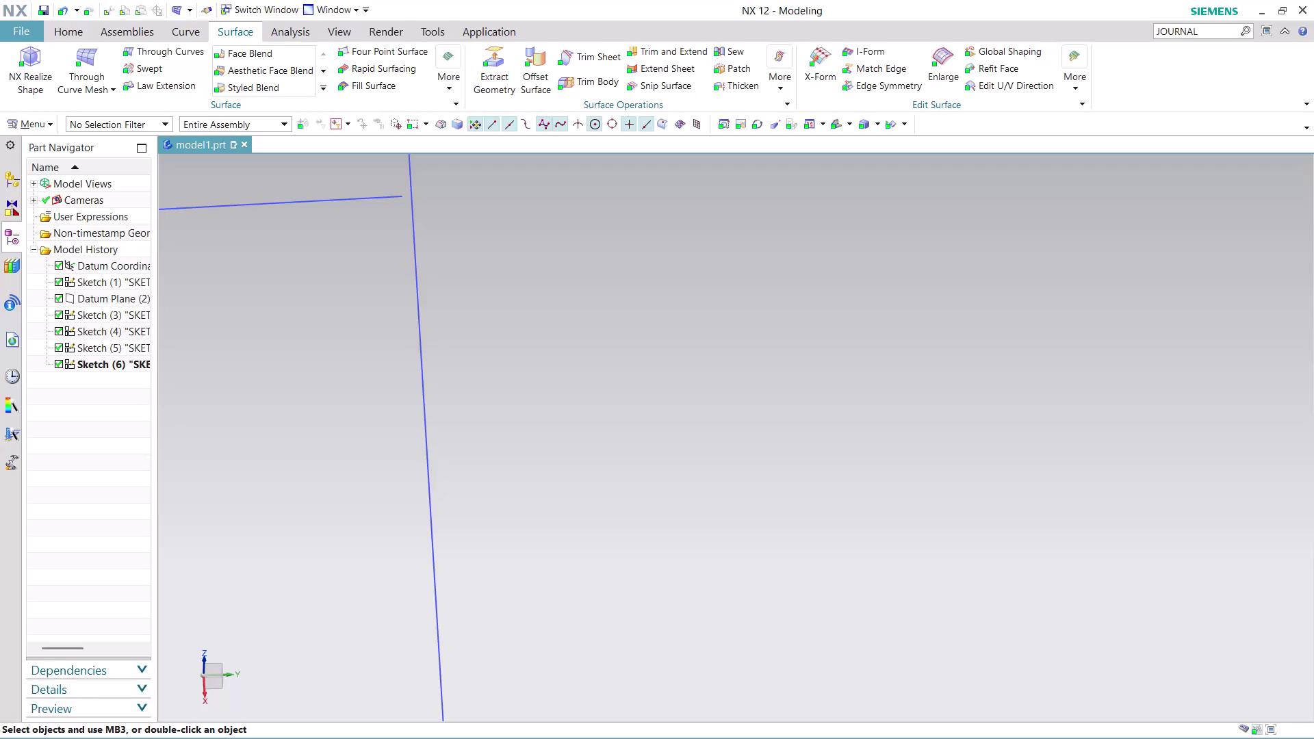
Switch the ribbon from Surface to the Home tab and right-click Sketch (6) in the Part Navigator.
scroll(up, 3)
scroll(down, 3)
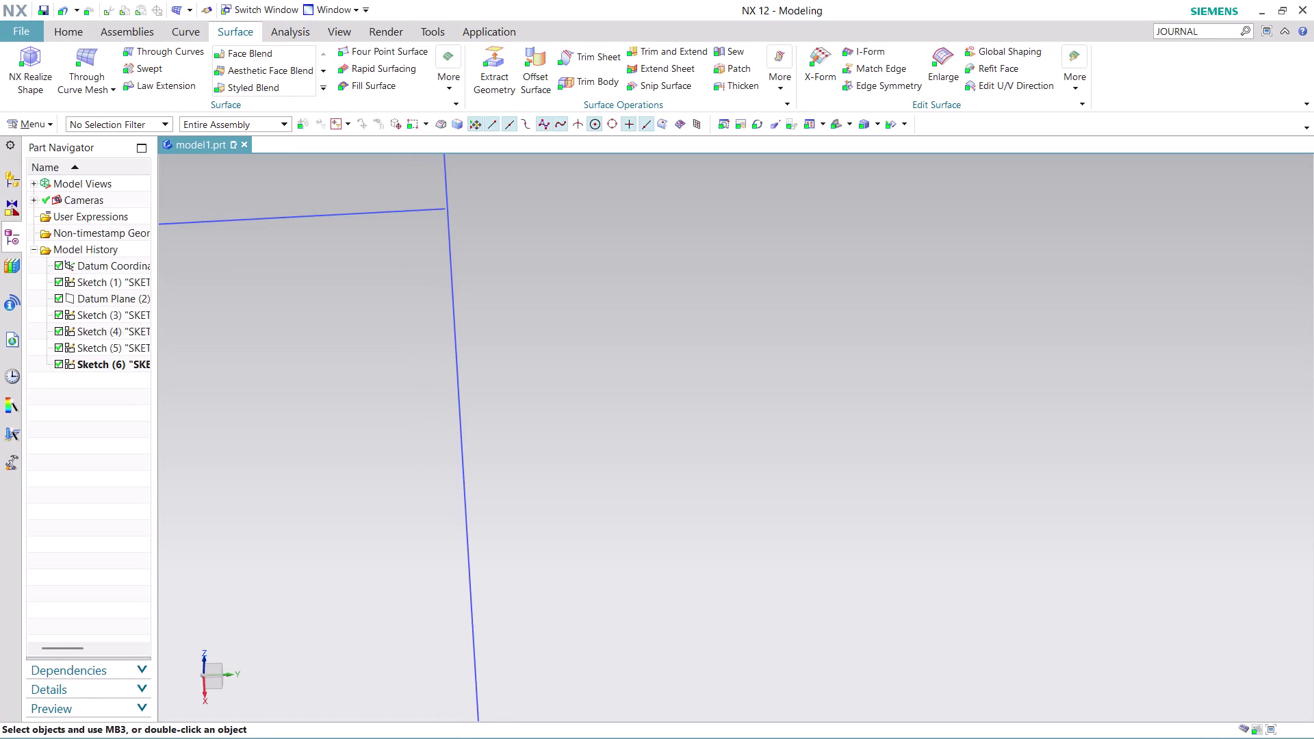
scroll(down, 3)
scroll(up, 3)
scroll(up, 3)
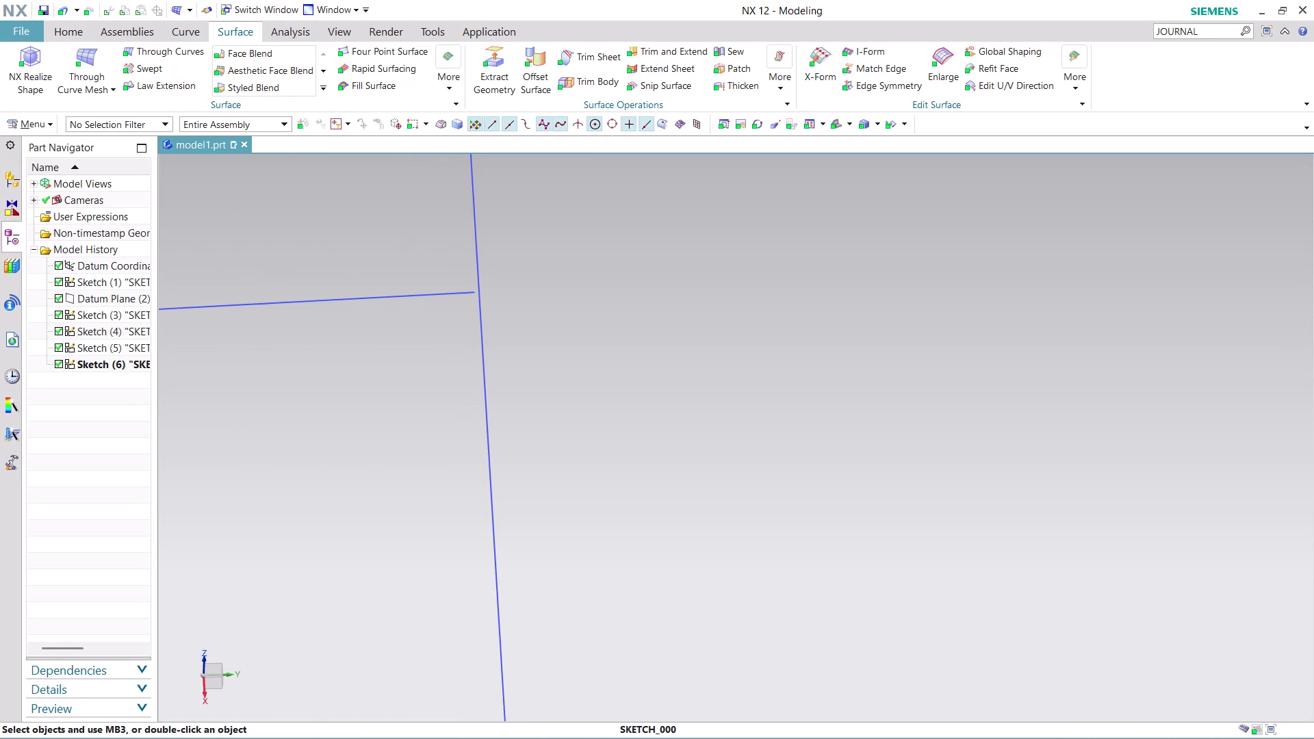
scroll(up, 3)
scroll(up, 3)
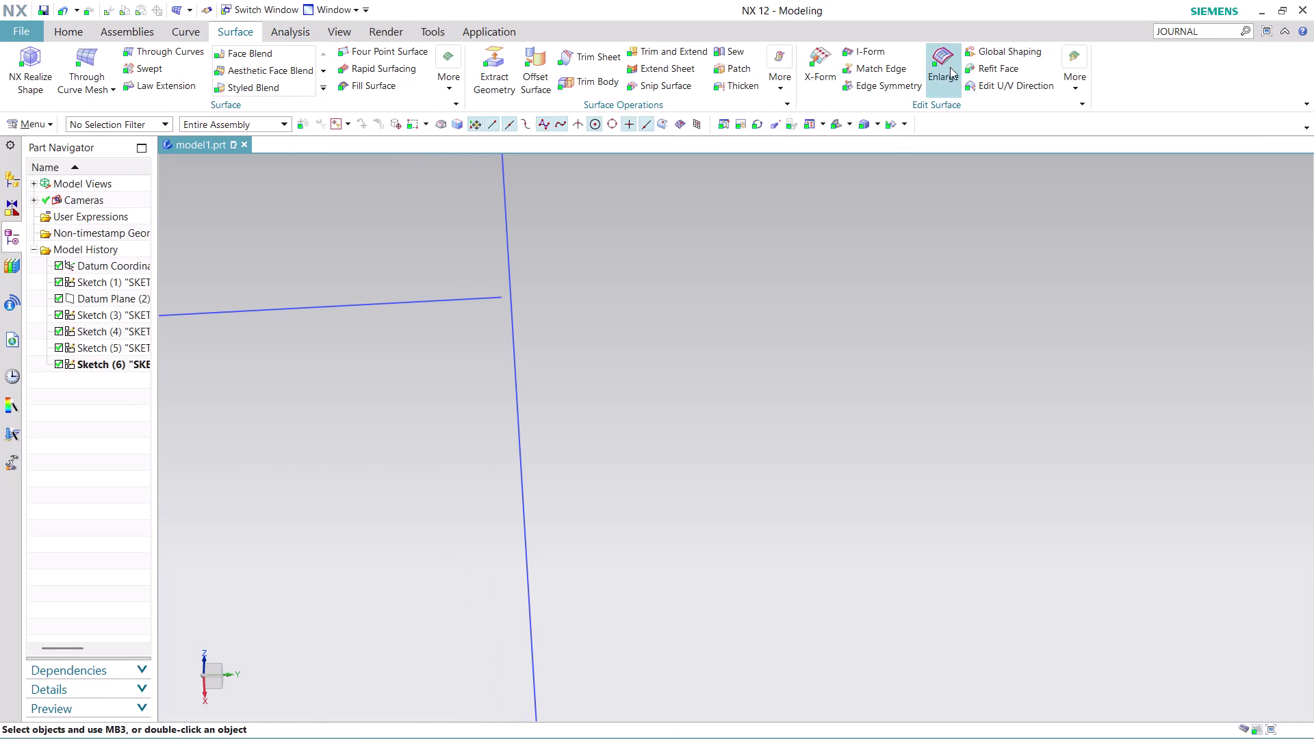
click(81, 33)
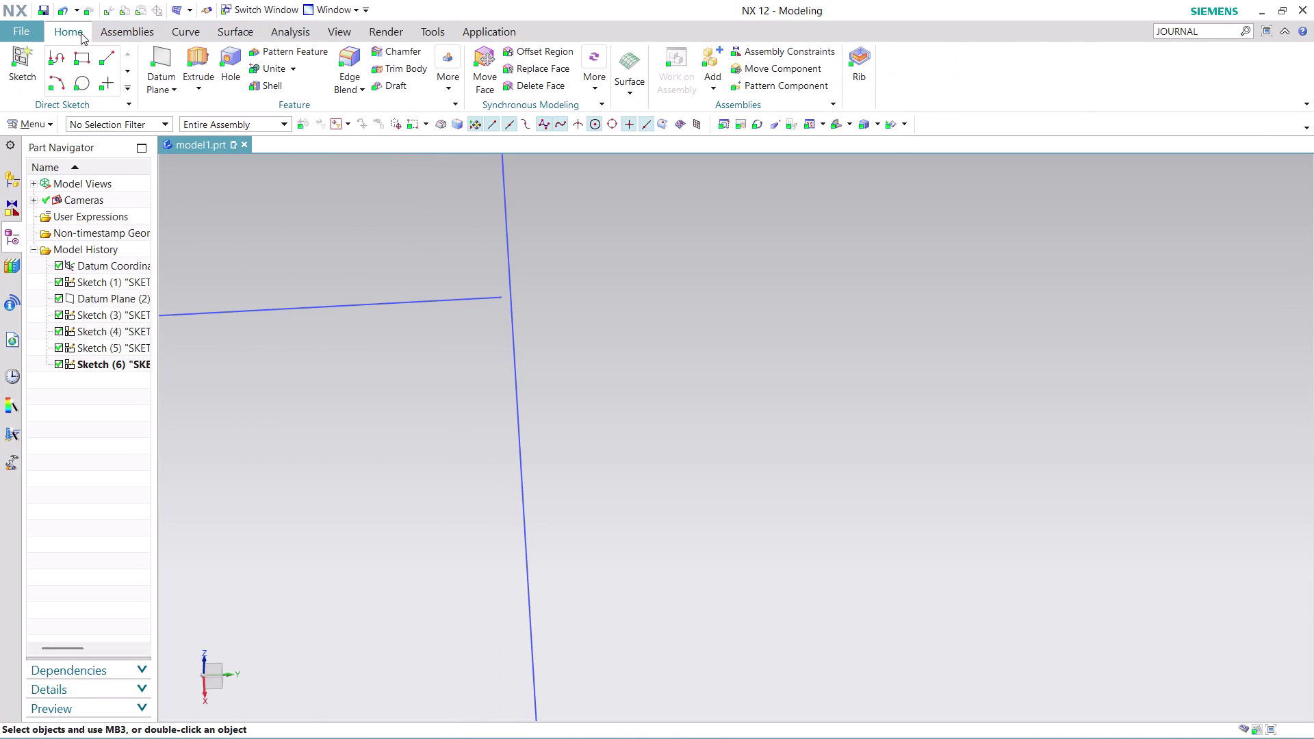
right_click(97, 365)
Edit Sketch (6), zoom in, and fit the whole sketch into view.
click(134, 362)
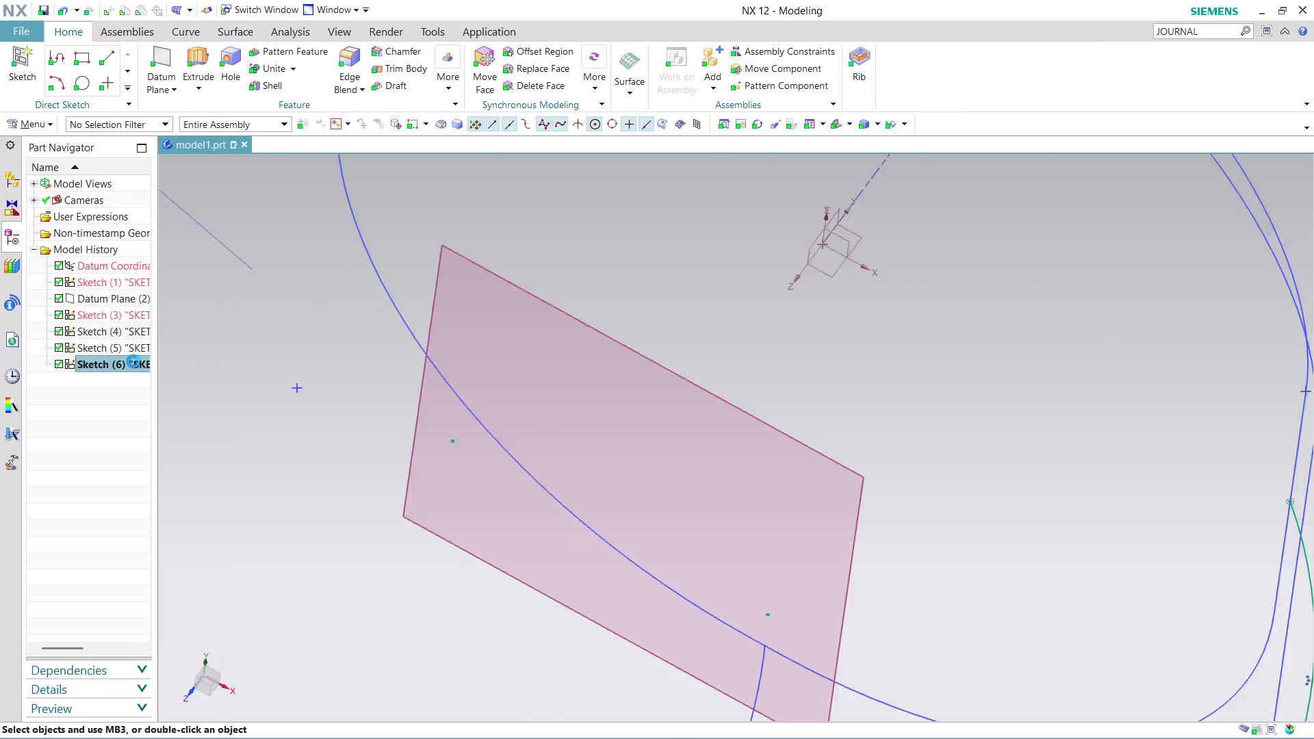
scroll(up, 3)
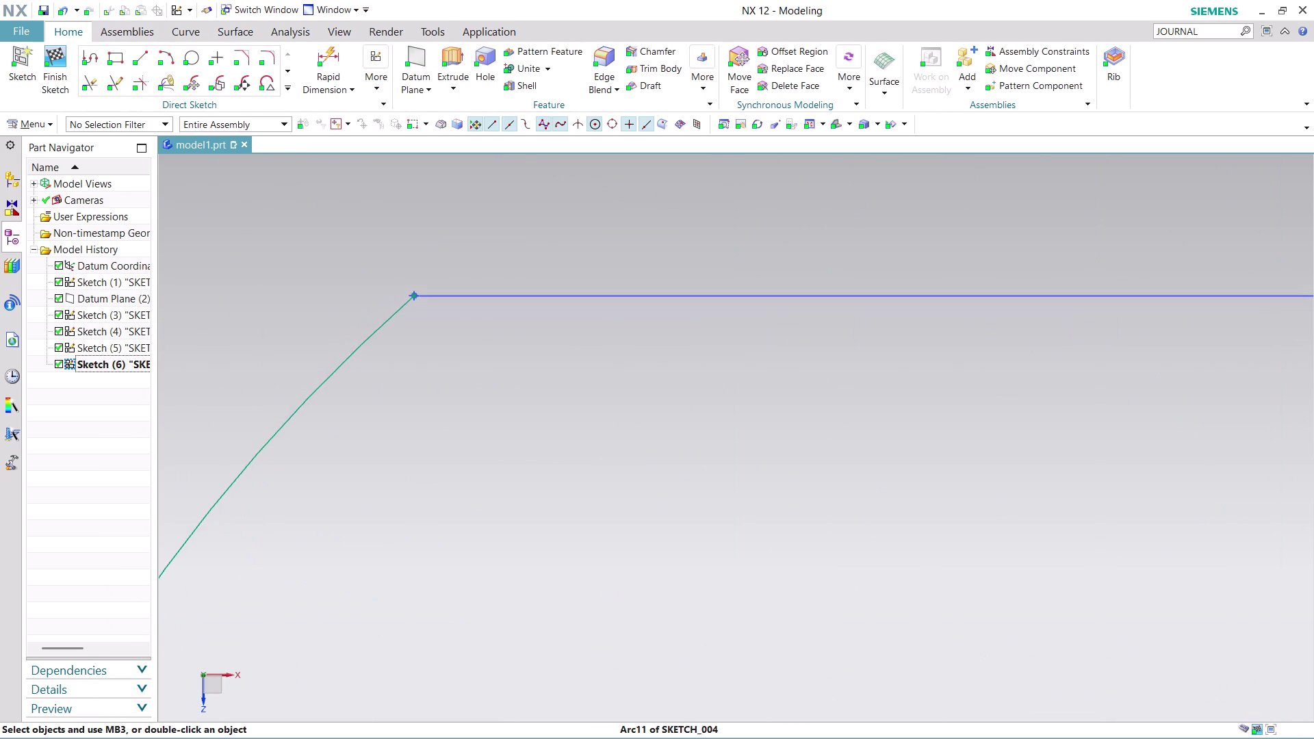
scroll(up, 3)
scroll(up, 3)
scroll(up, 3)
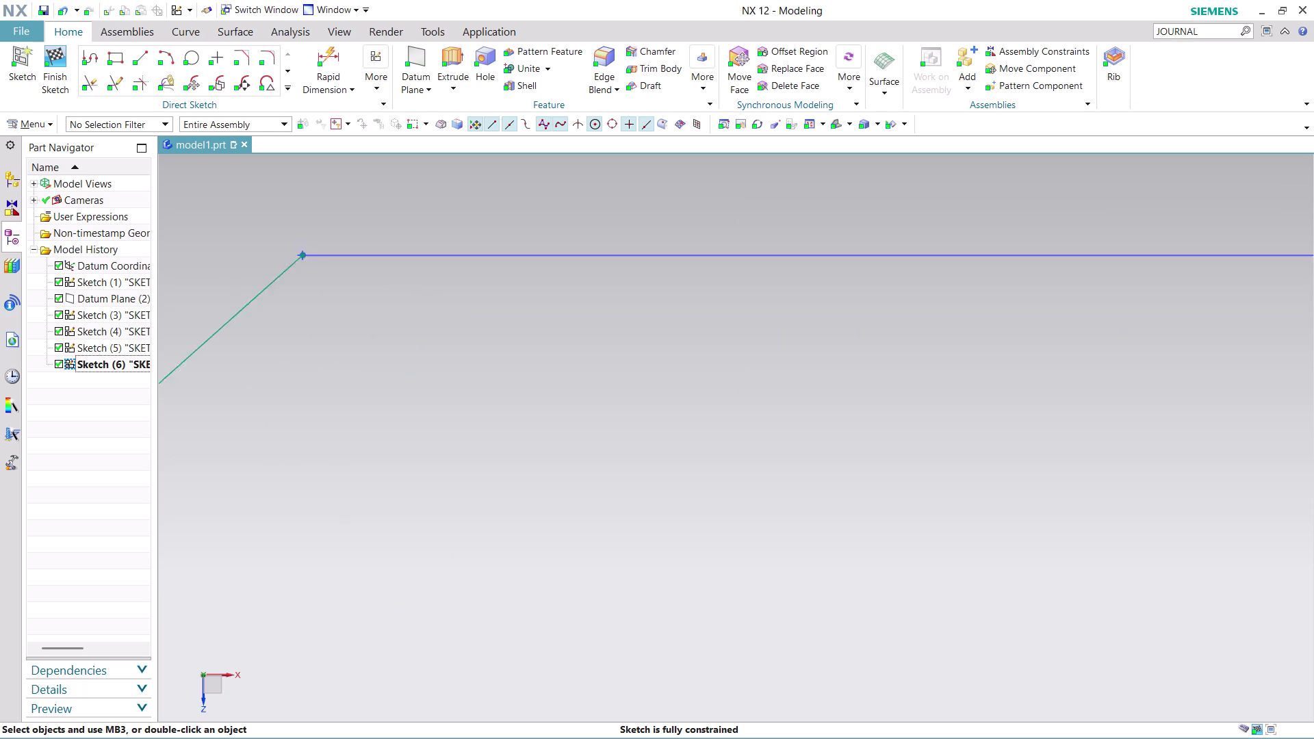
scroll(up, 3)
scroll(up, 3)
scroll(up, 3)
scroll(up, 3)
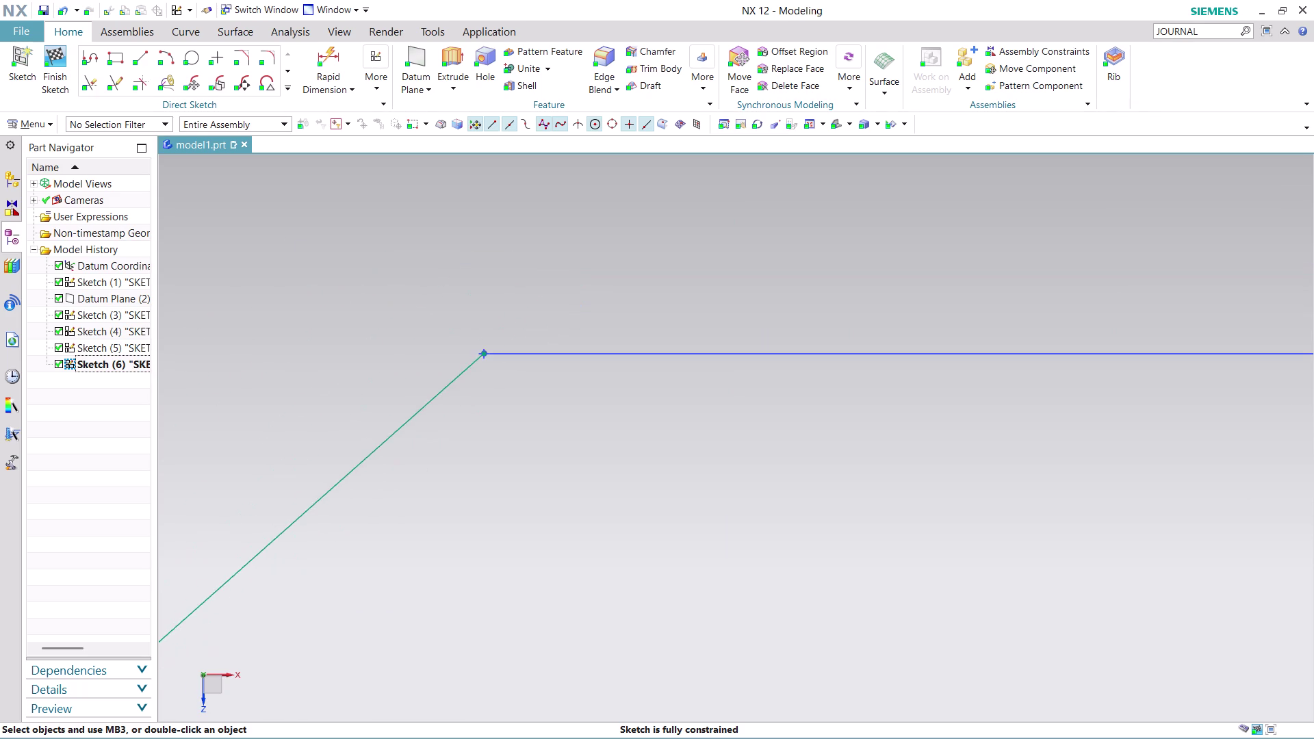
scroll(up, 3)
scroll(up, 3)
scroll(up, 3)
scroll(up, 3)
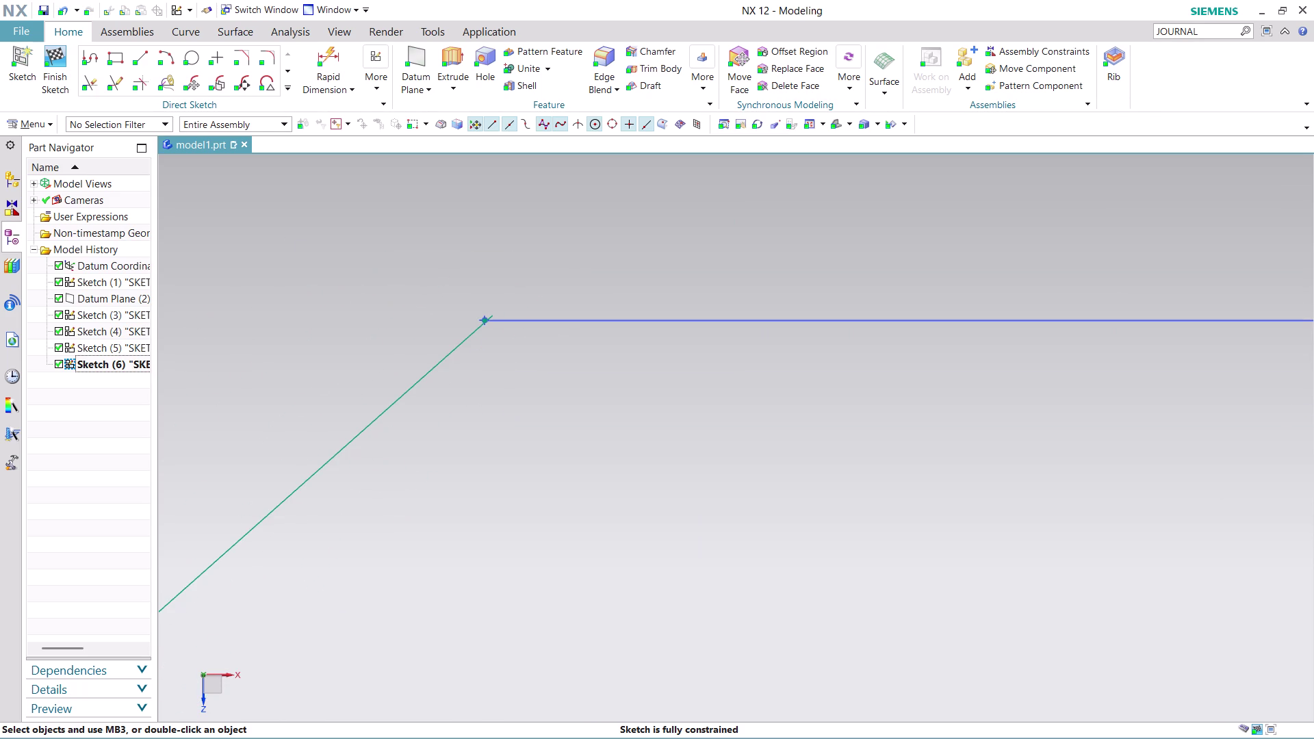
scroll(up, 3)
scroll(up, 3)
middle_drag(528, 364, 537, 387)
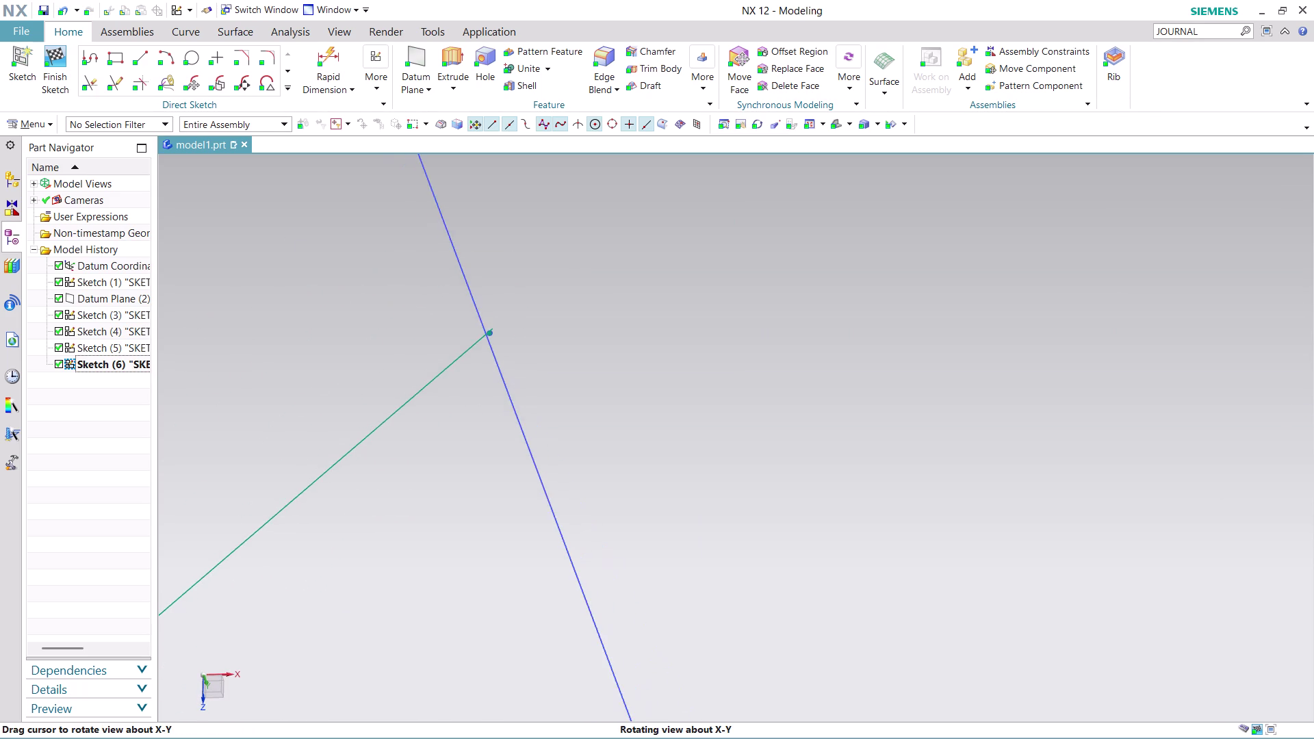
middle_drag(537, 387, 540, 324)
key(ctrl+f)
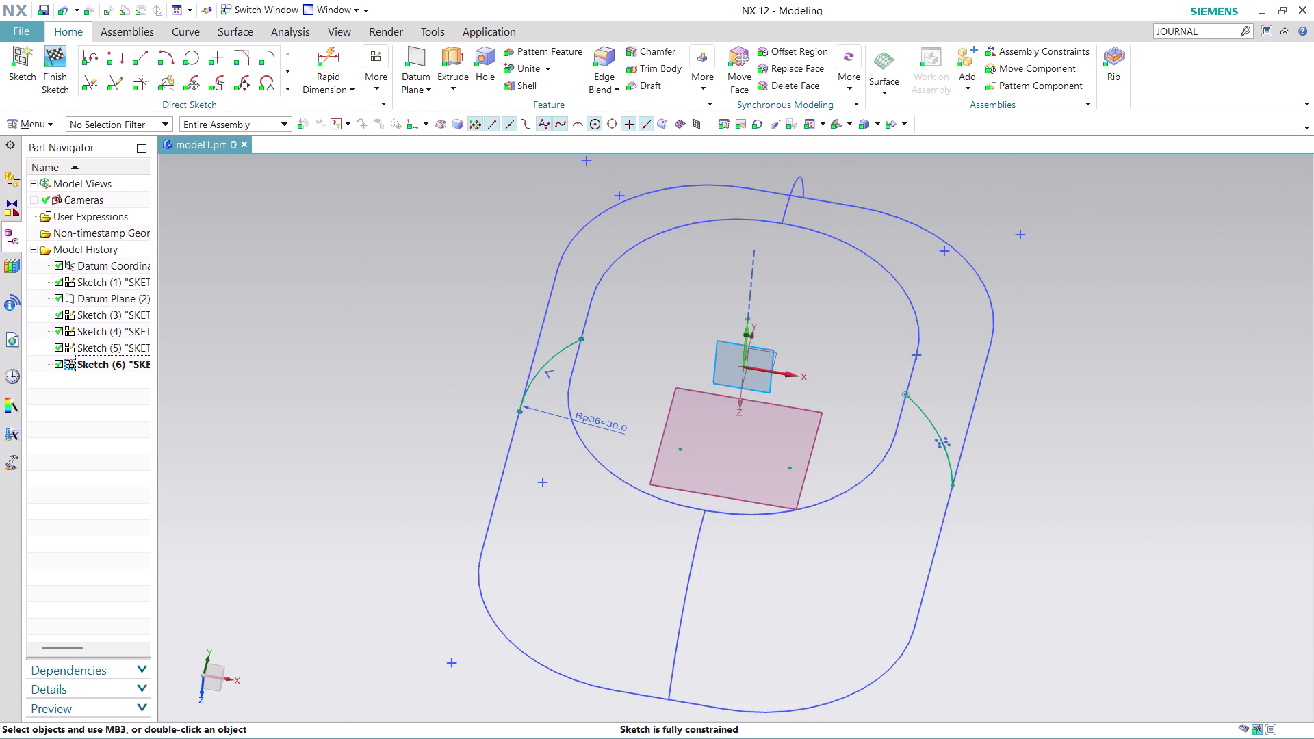
Orbit and zoom around the sketch to inspect the line junction from an angle.
middle_drag(670, 340, 573, 255)
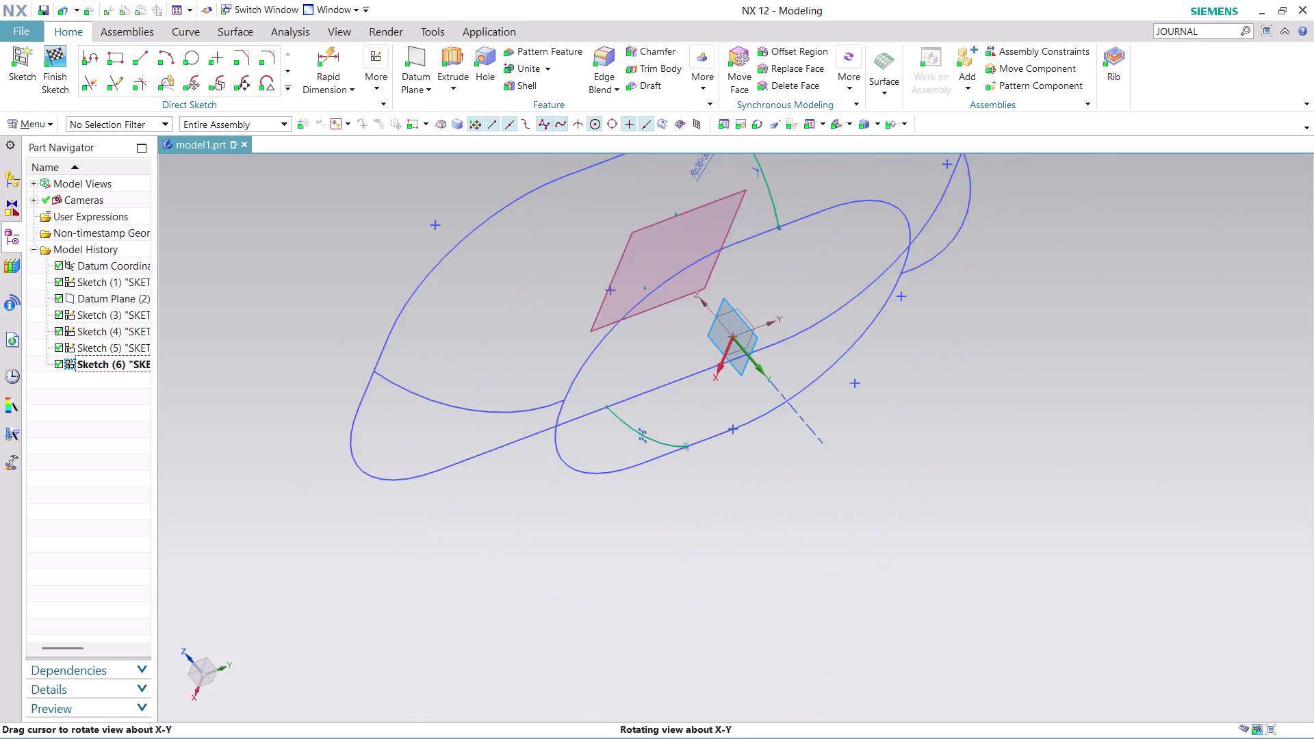
middle_drag(573, 255, 583, 275)
scroll(up, 3)
scroll(up, 3)
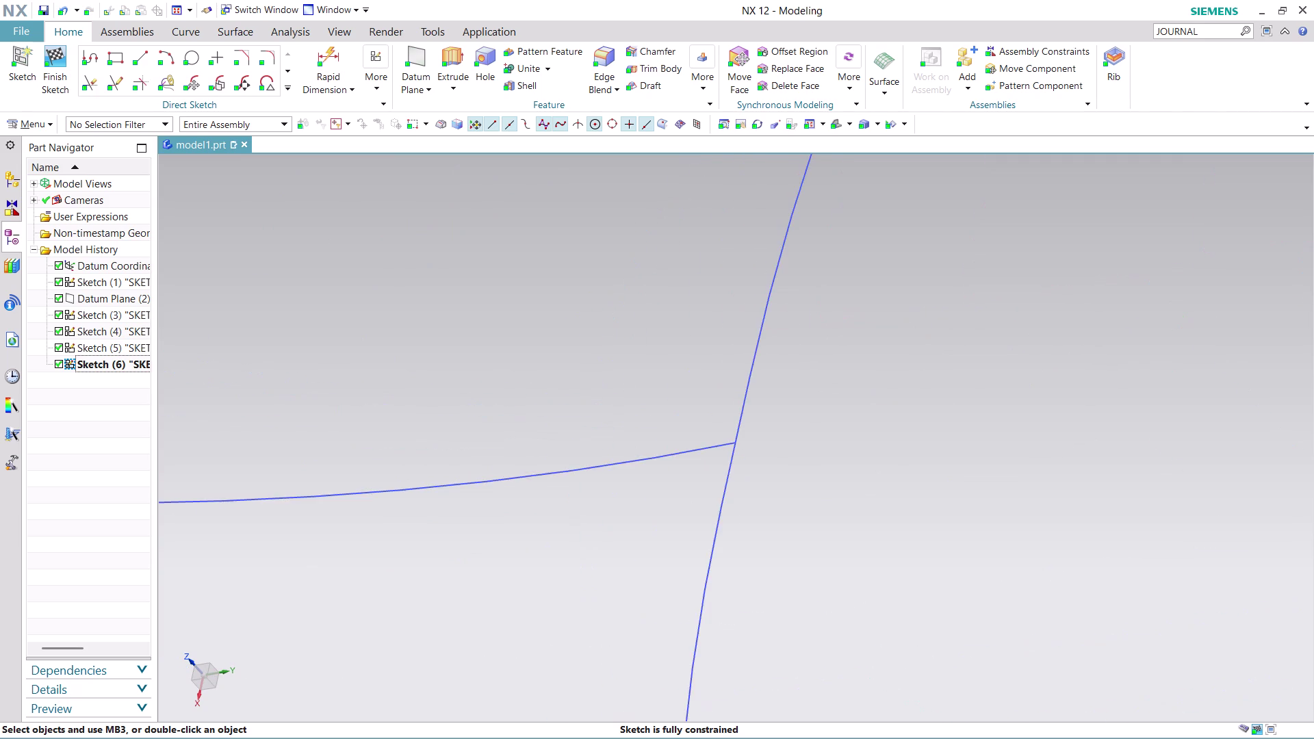
scroll(up, 3)
scroll(up, 3)
scroll(up, 3)
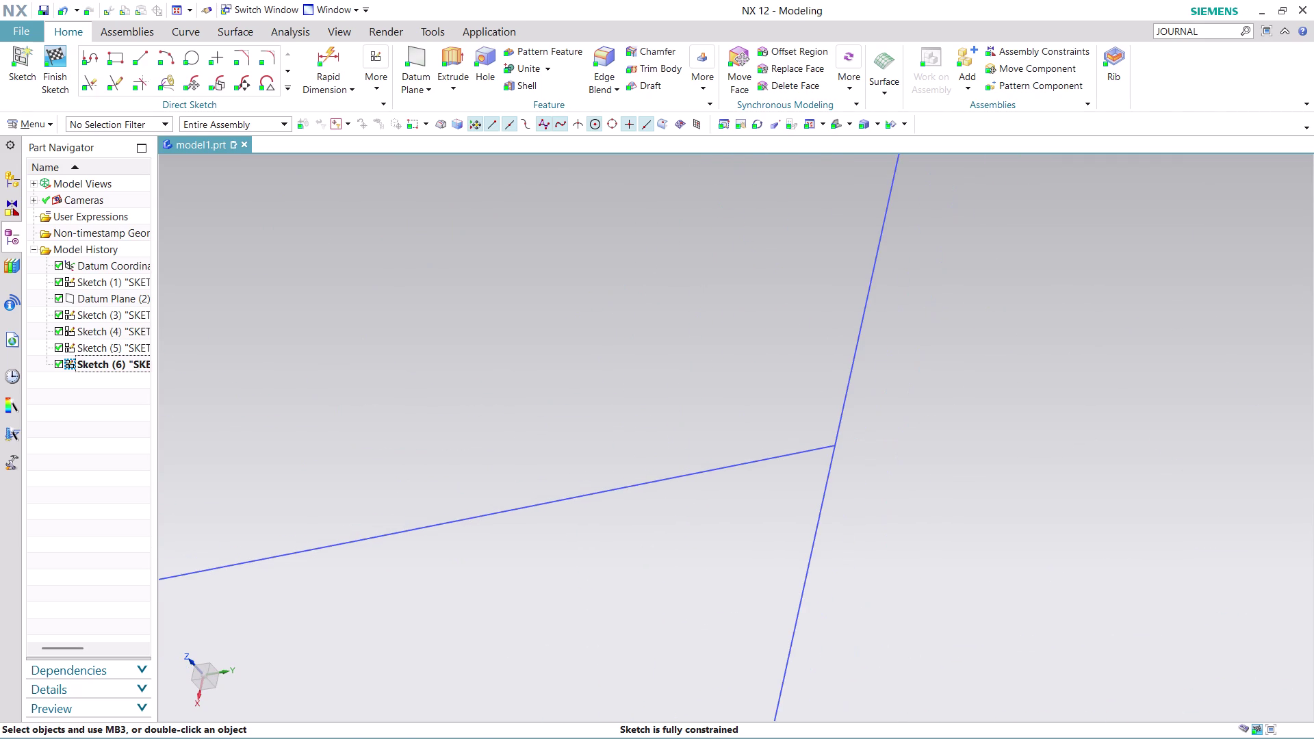
scroll(up, 3)
scroll(up, 3)
middle_drag(909, 420, 918, 422)
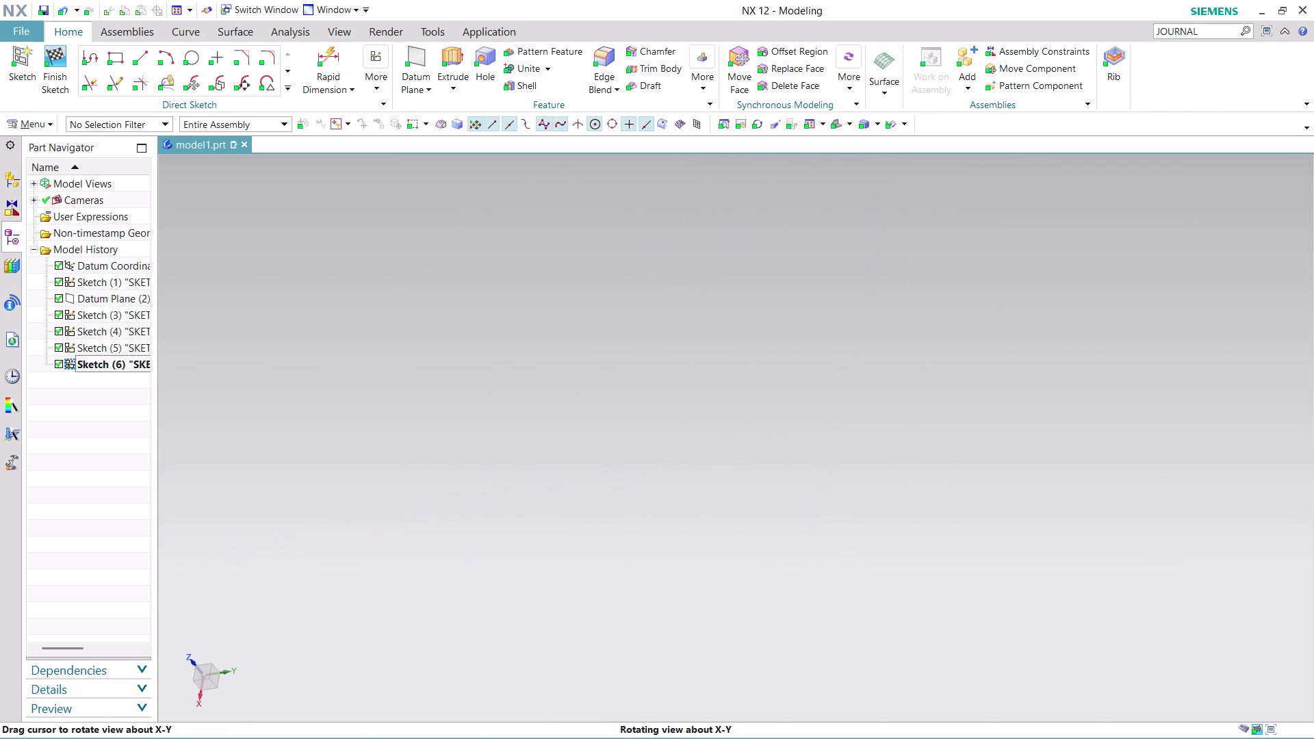
middle_drag(918, 422, 885, 408)
scroll(down, 3)
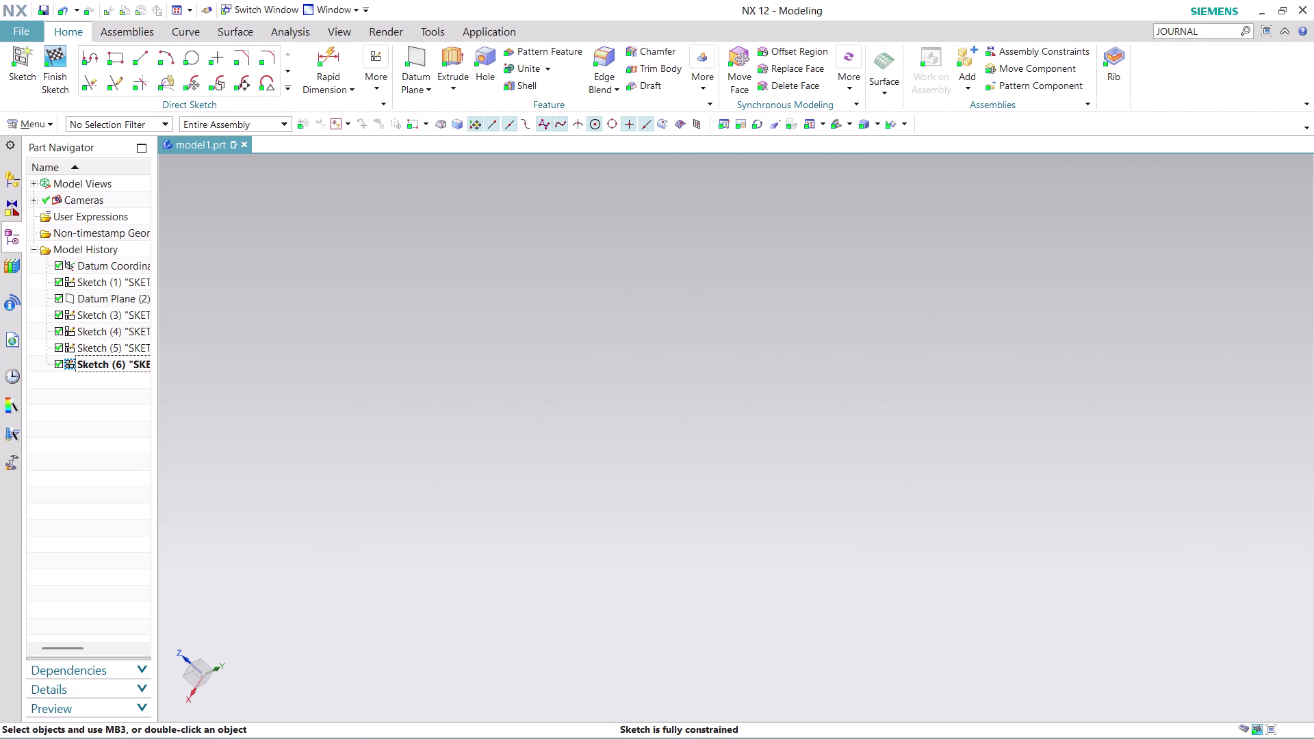
scroll(down, 3)
scroll(down, 3)
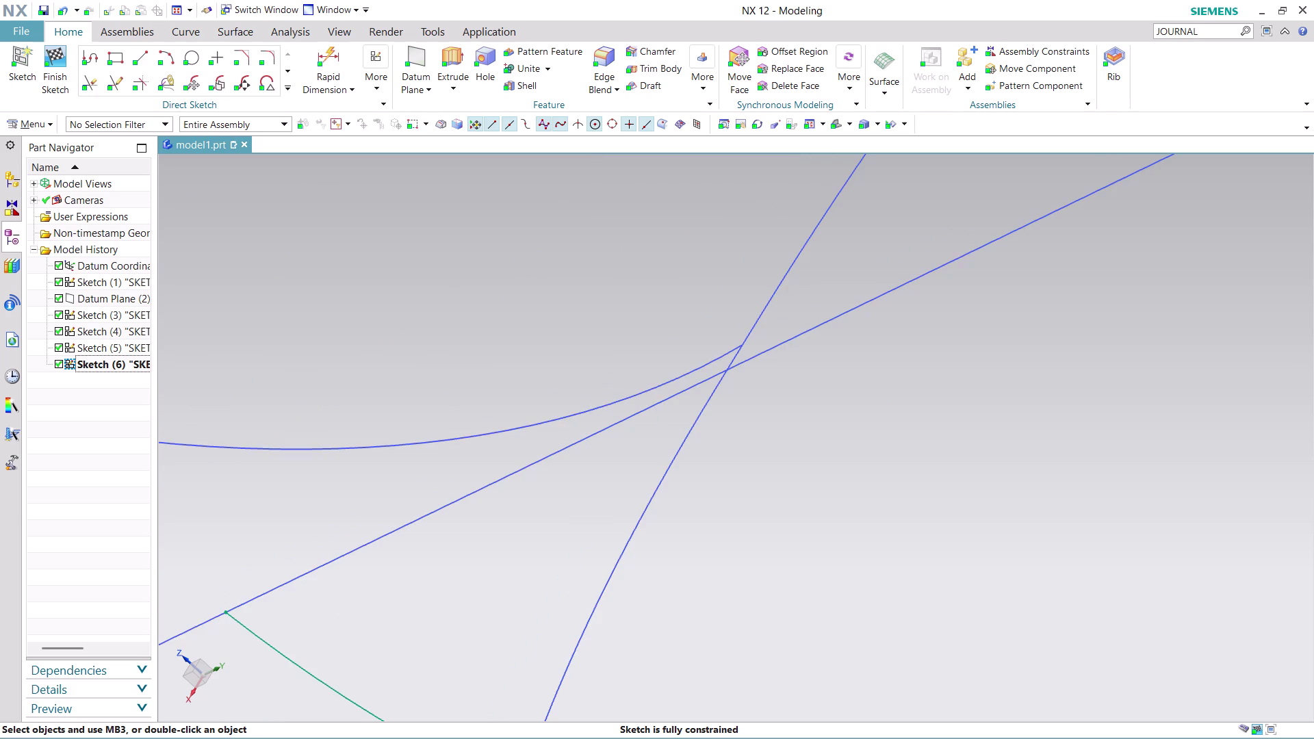
scroll(up, 3)
scroll(down, 3)
scroll(down, 3)
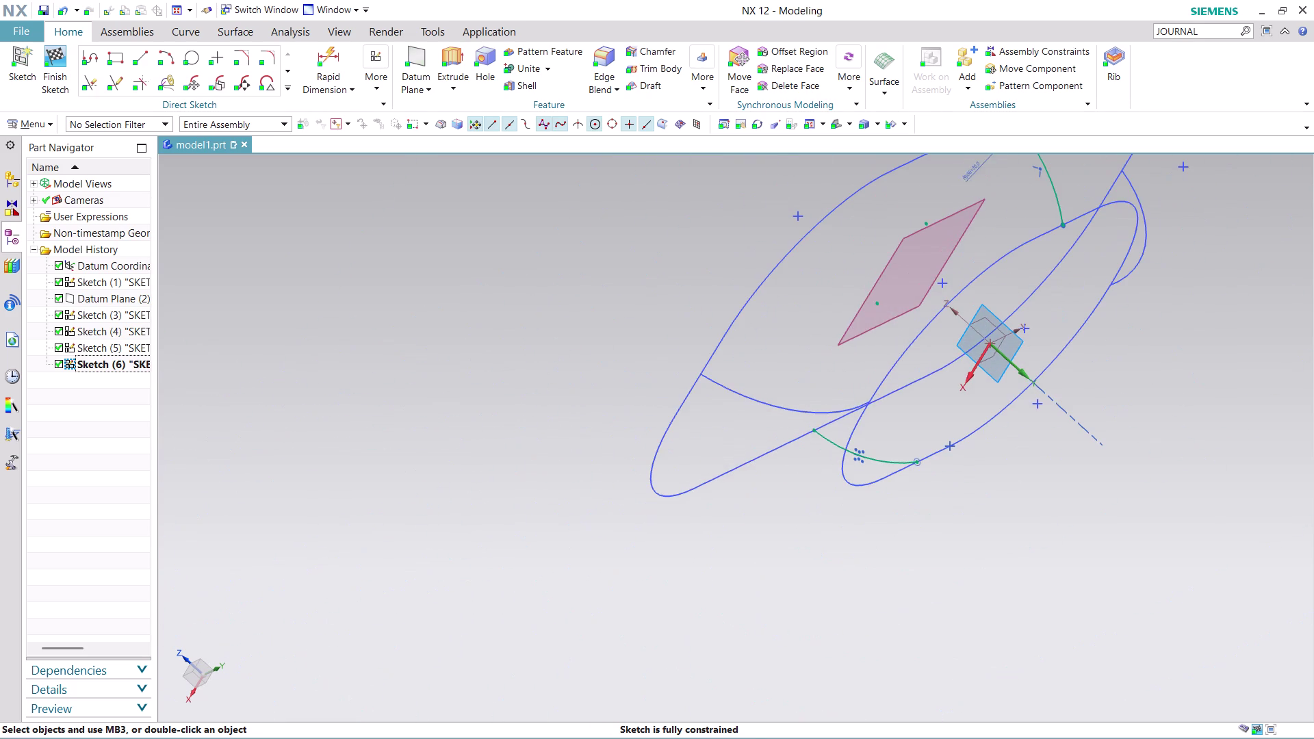
middle_drag(926, 420, 920, 426)
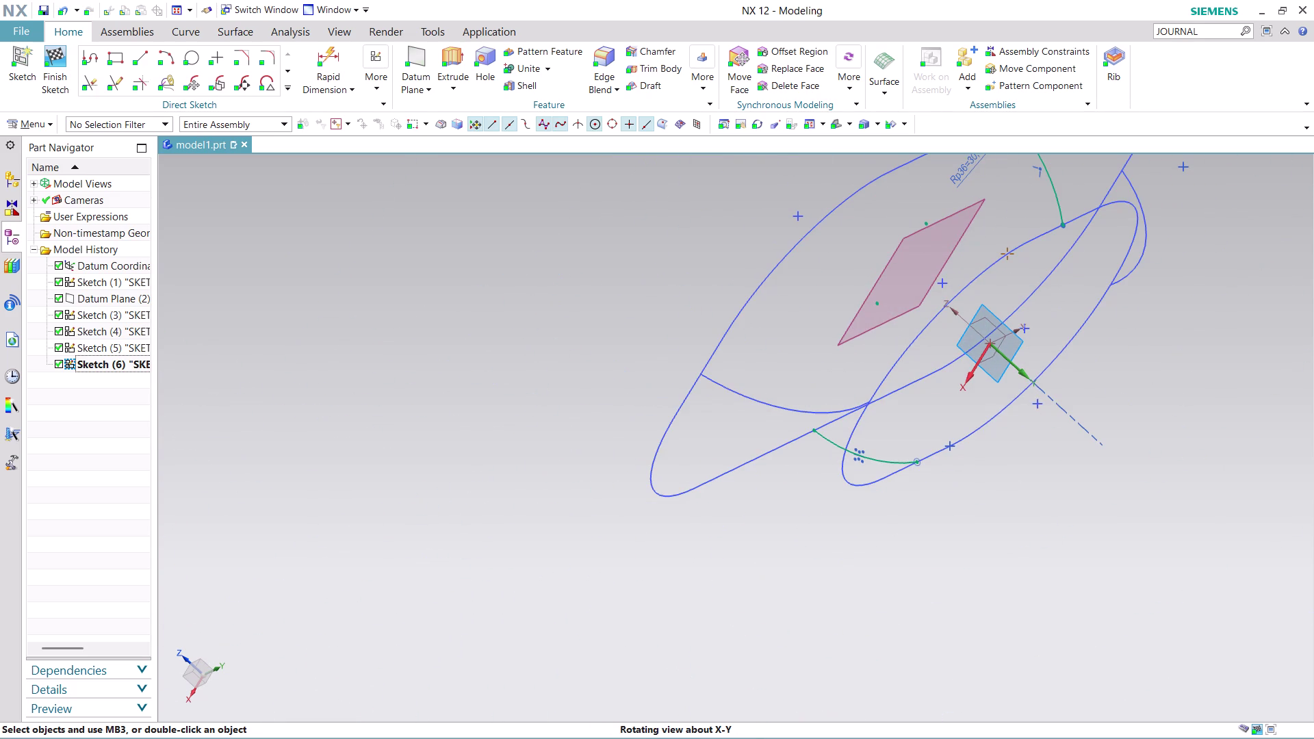
middle_drag(920, 427, 980, 476)
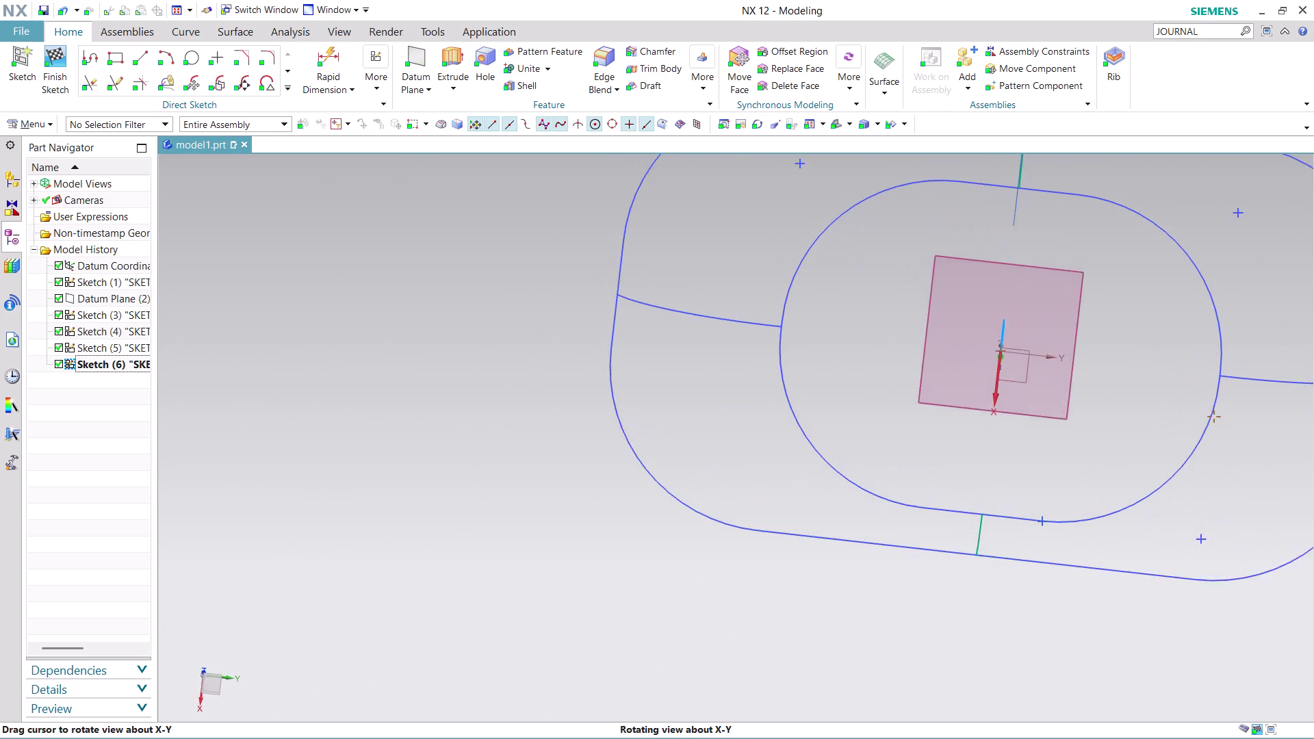
middle_drag(979, 476, 982, 494)
Zoom in closely on the line junction while facing the sketch plane.
scroll(up, 3)
scroll(up, 3)
scroll(down, 3)
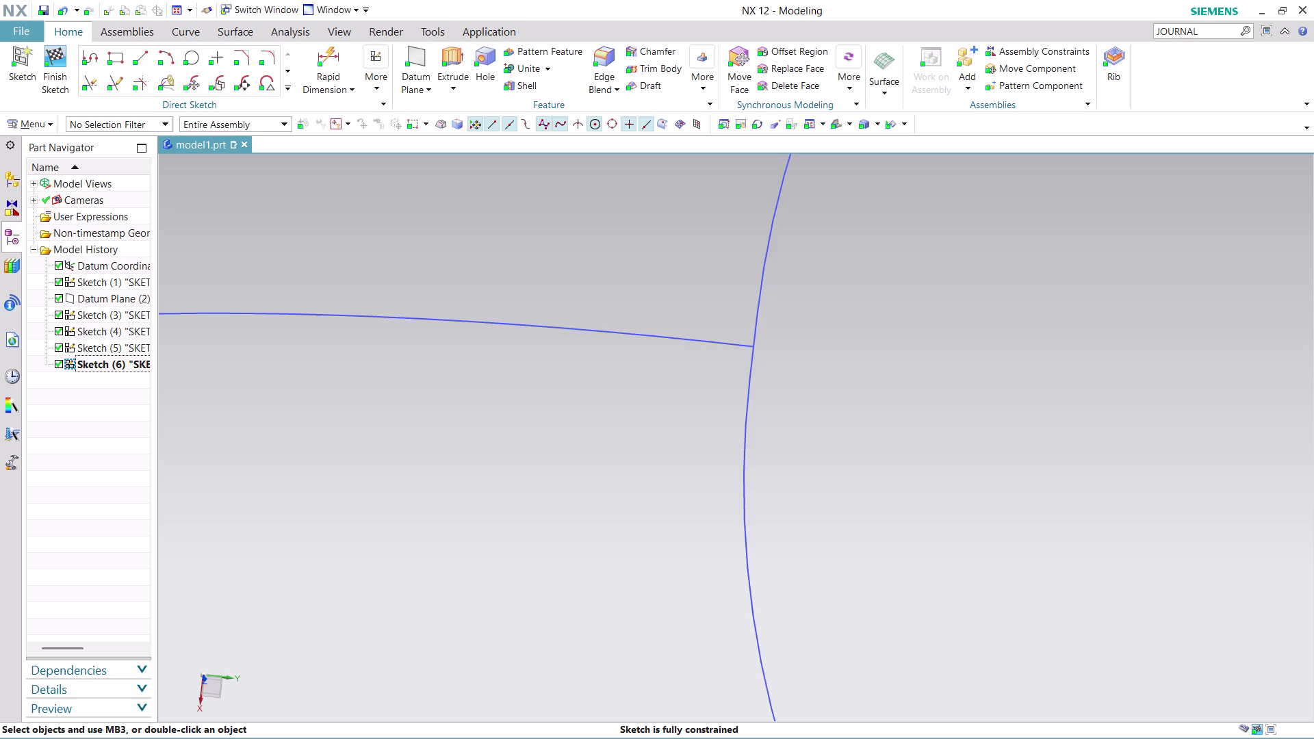
scroll(up, 3)
scroll(up, 3)
scroll(up, 3)
scroll(up, 3)
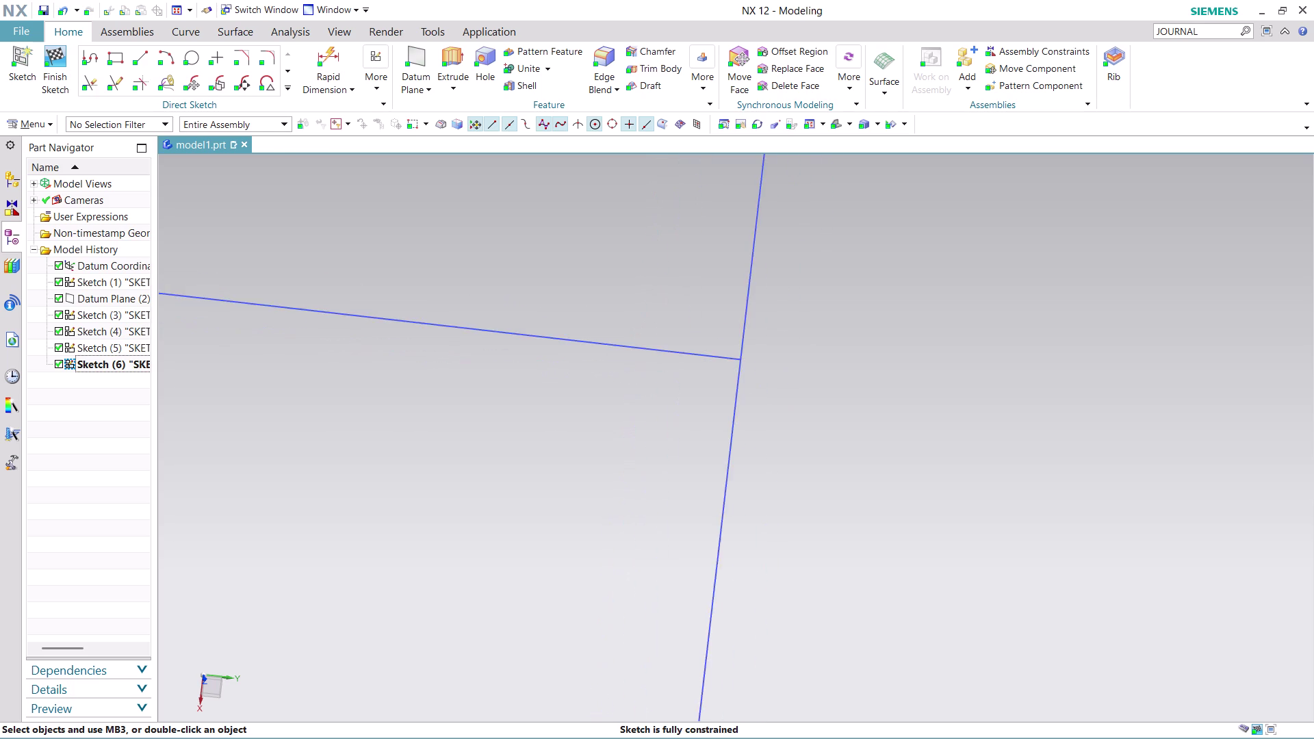
scroll(up, 3)
scroll(up, 3)
scroll(up, 3)
scroll(up, 3)
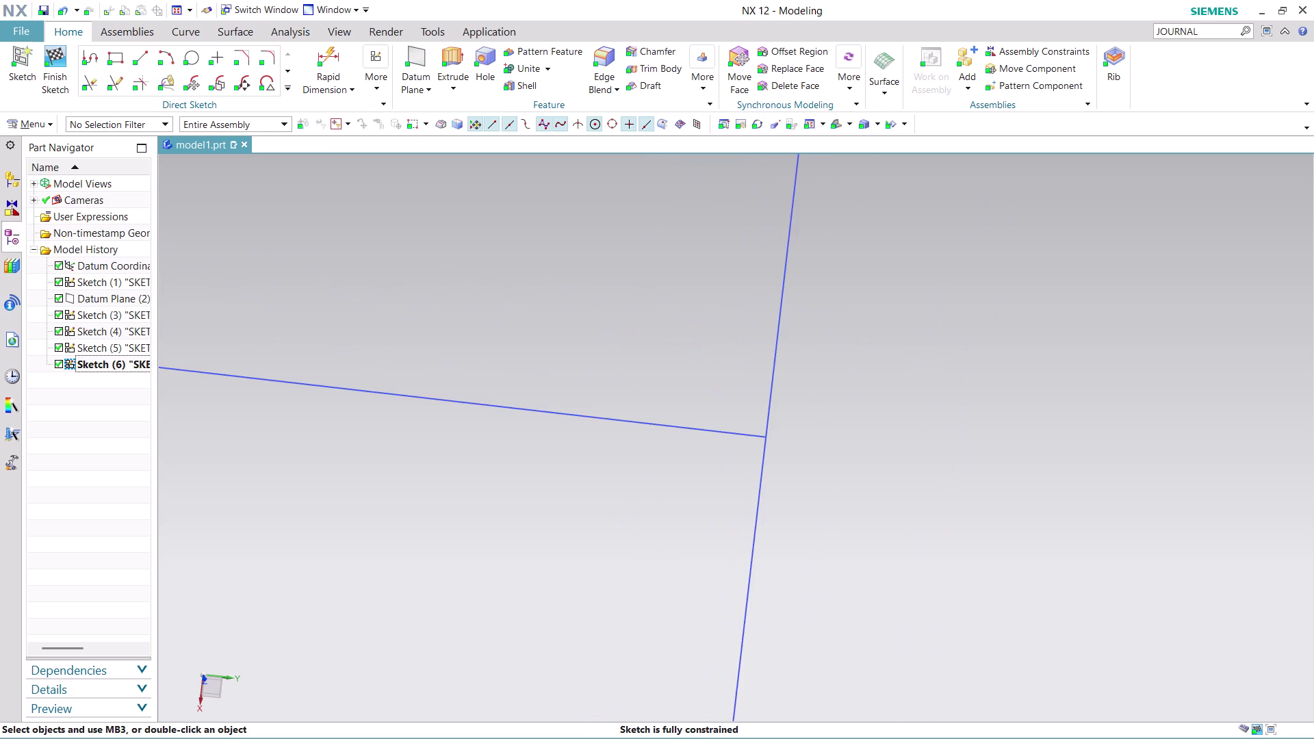
scroll(up, 3)
scroll(up, 3)
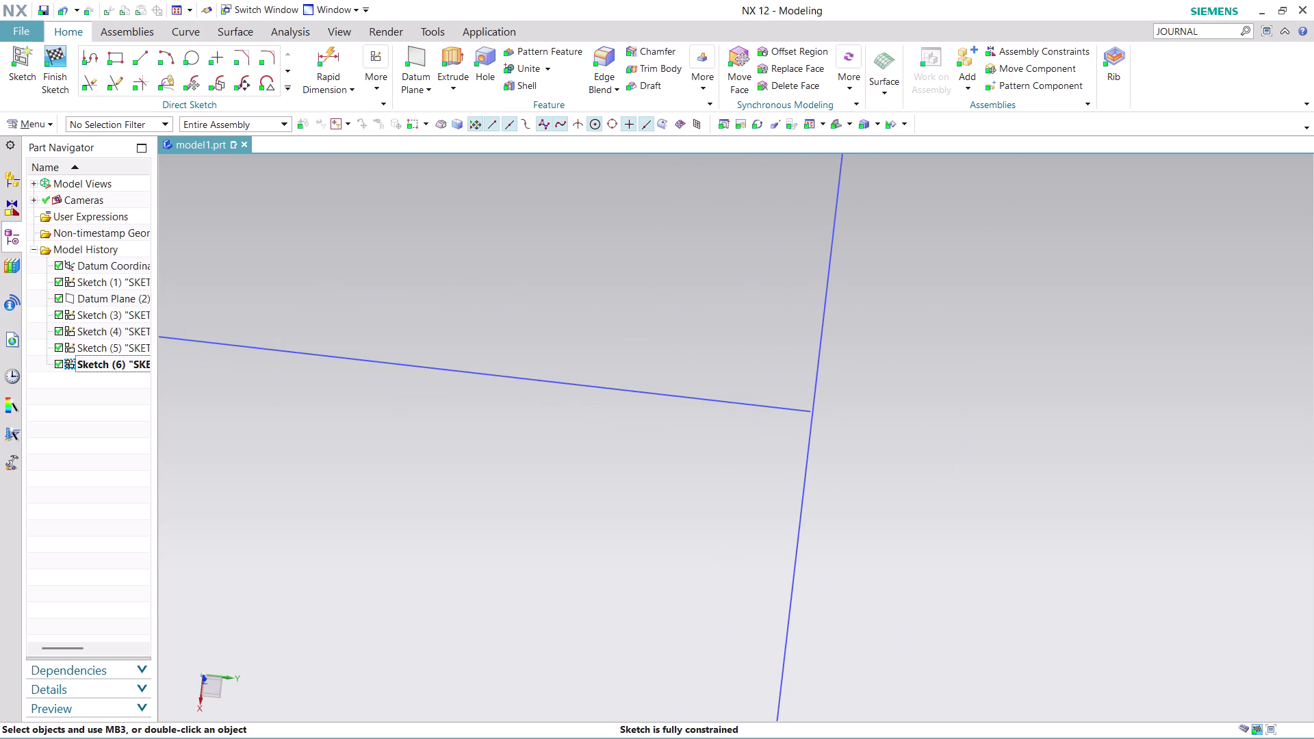
scroll(up, 3)
scroll(up, 3)
scroll(up, 3)
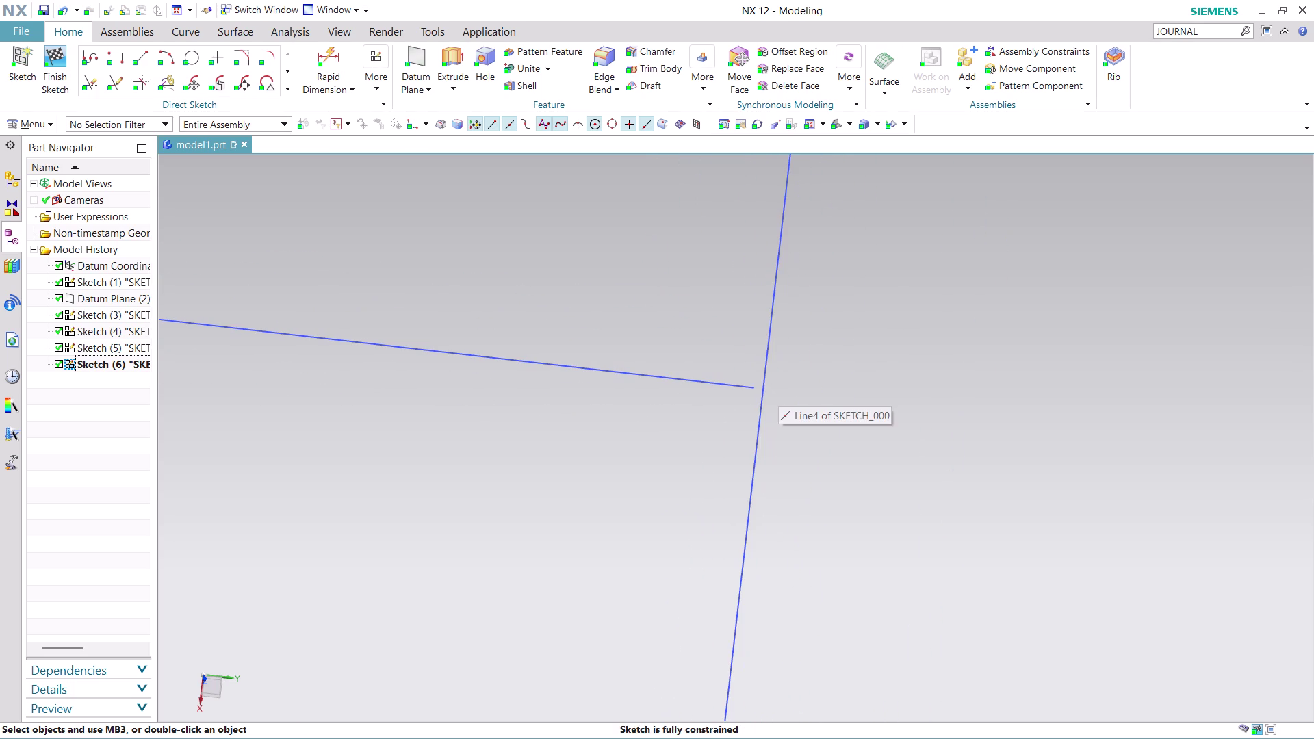
scroll(up, 3)
scroll(up, 3)
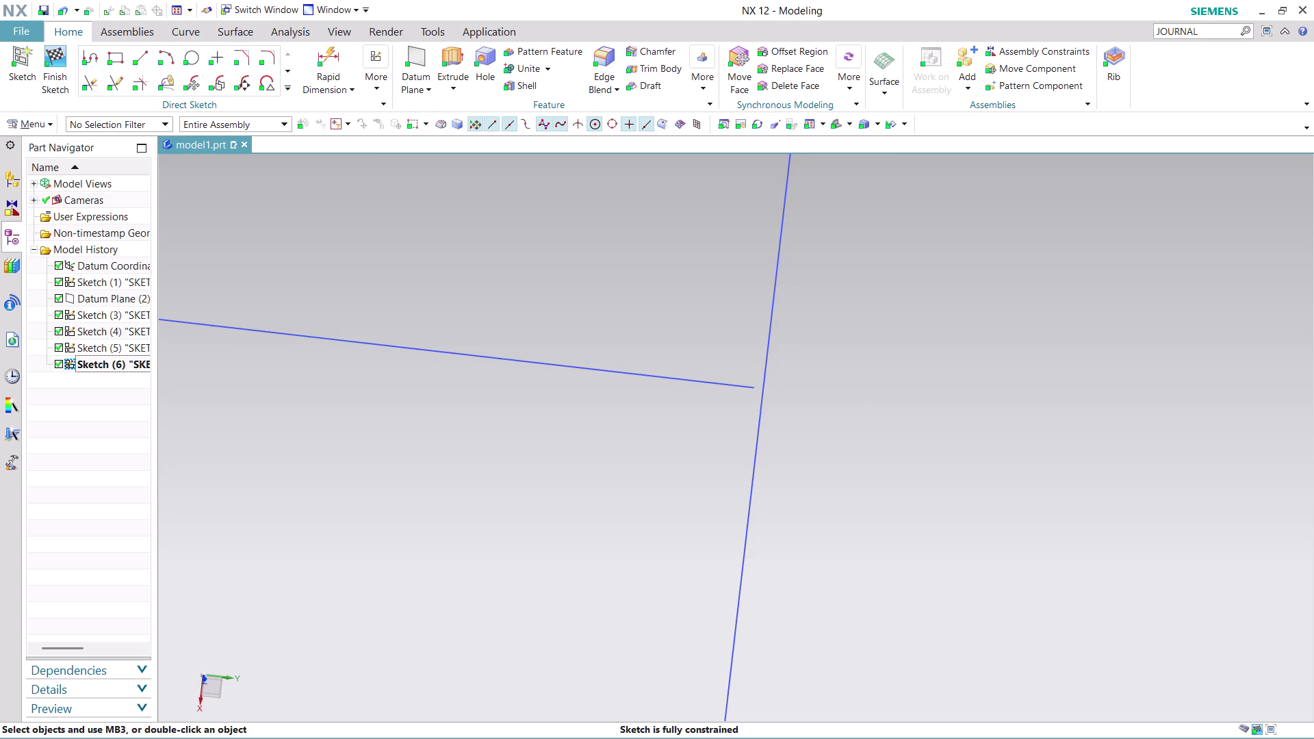
click(373, 86)
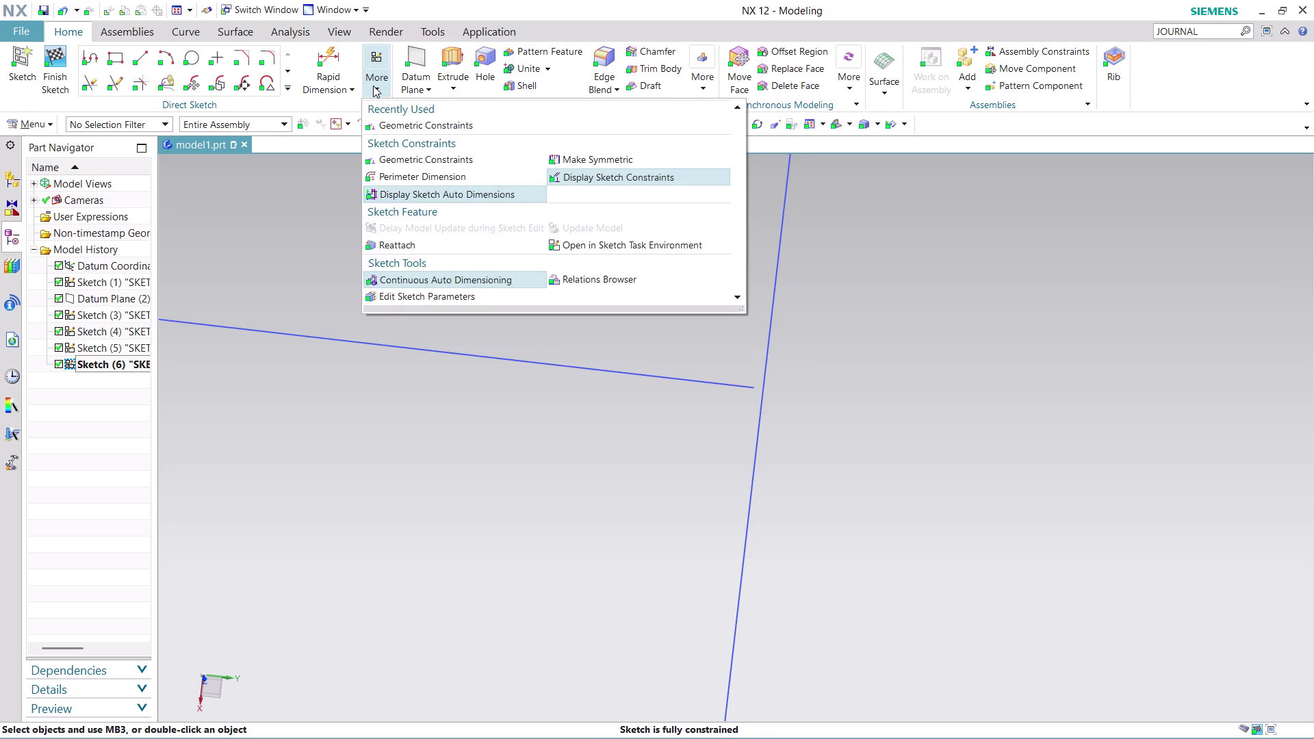
In Geometric Constraints, try Coincident and Point on Curve on the sloped line's end.
click(428, 119)
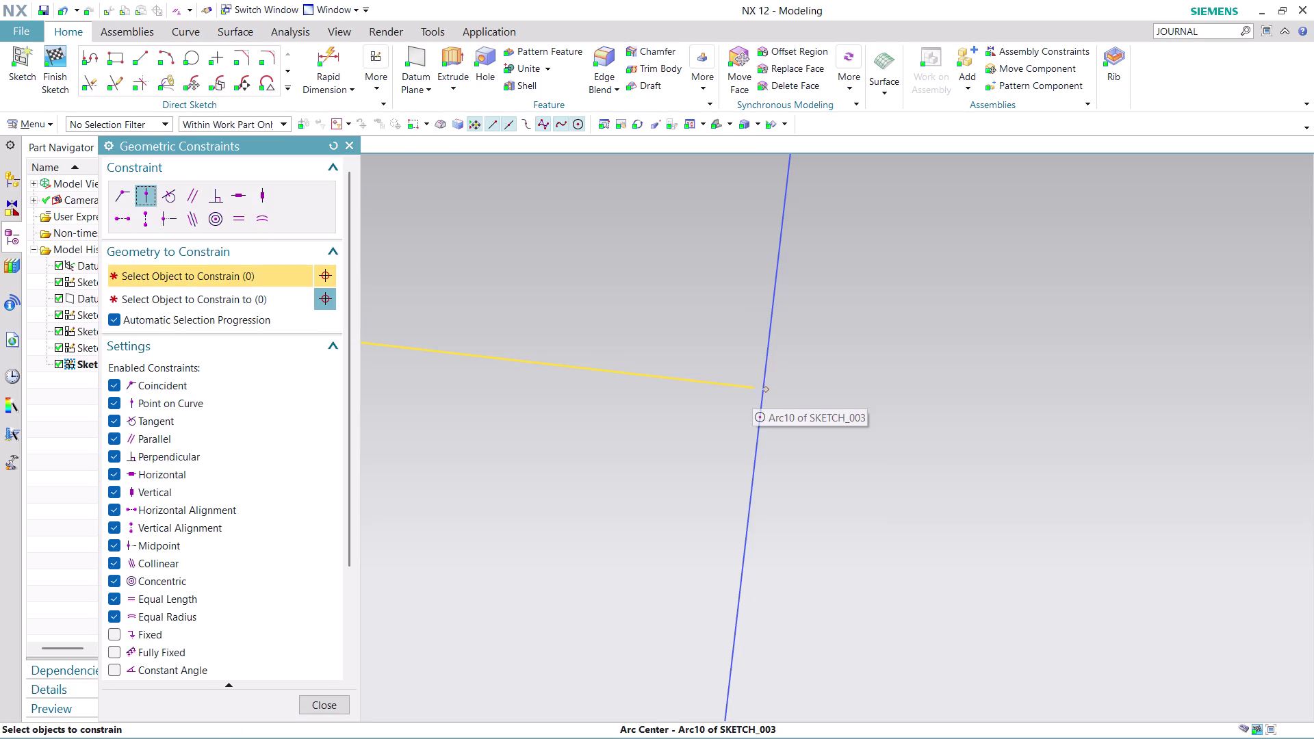
scroll(up, 3)
scroll(up, 3)
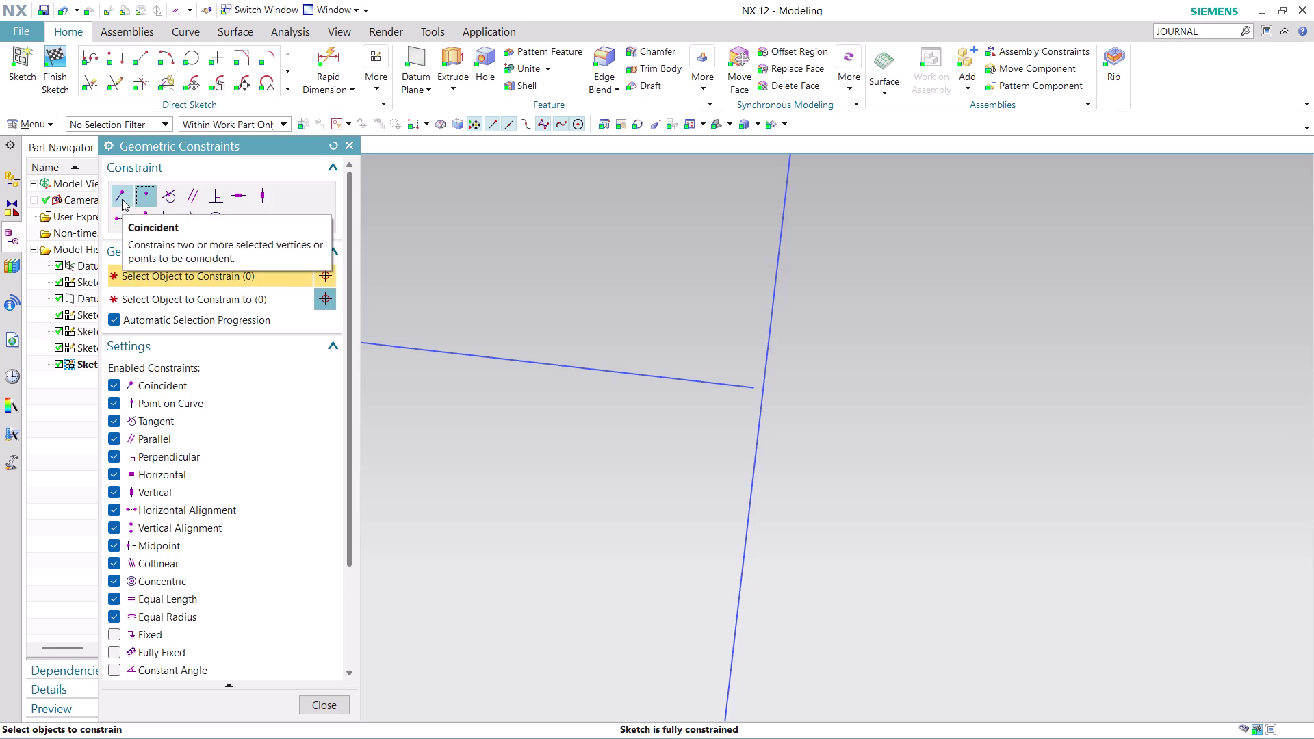
click(122, 200)
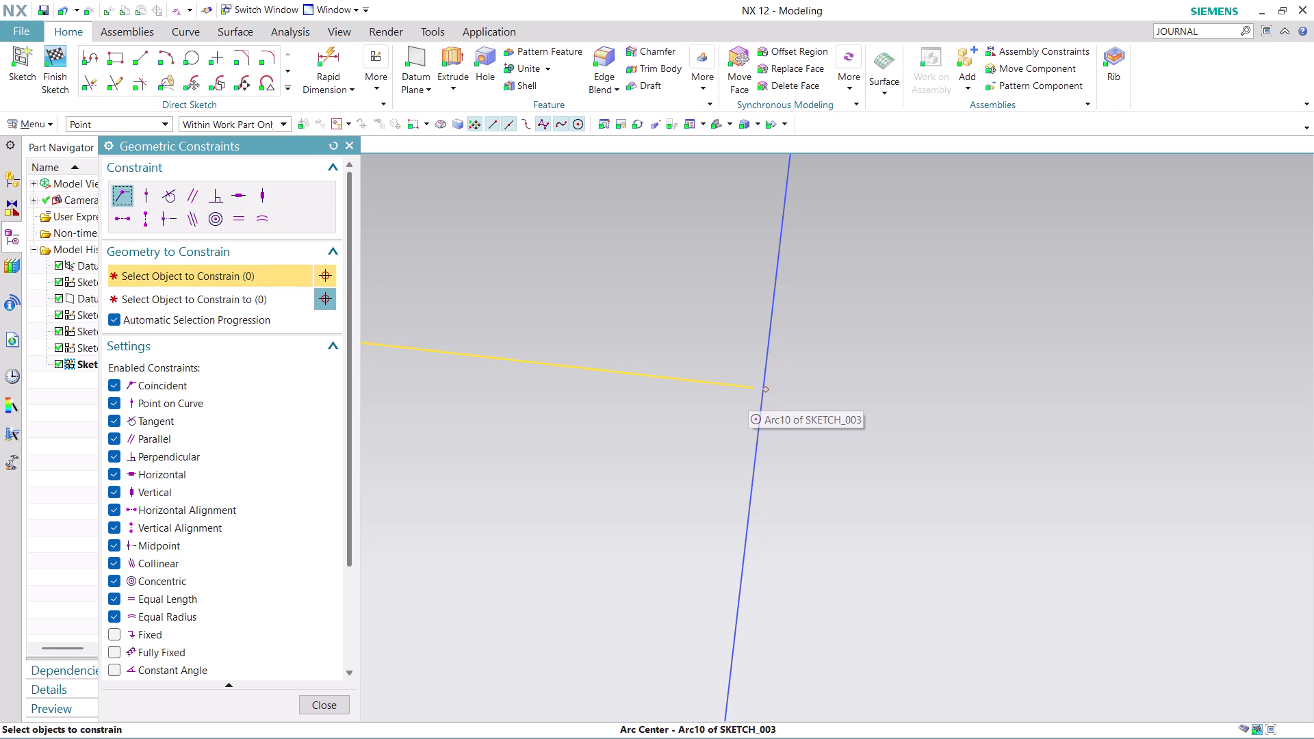
click(751, 387)
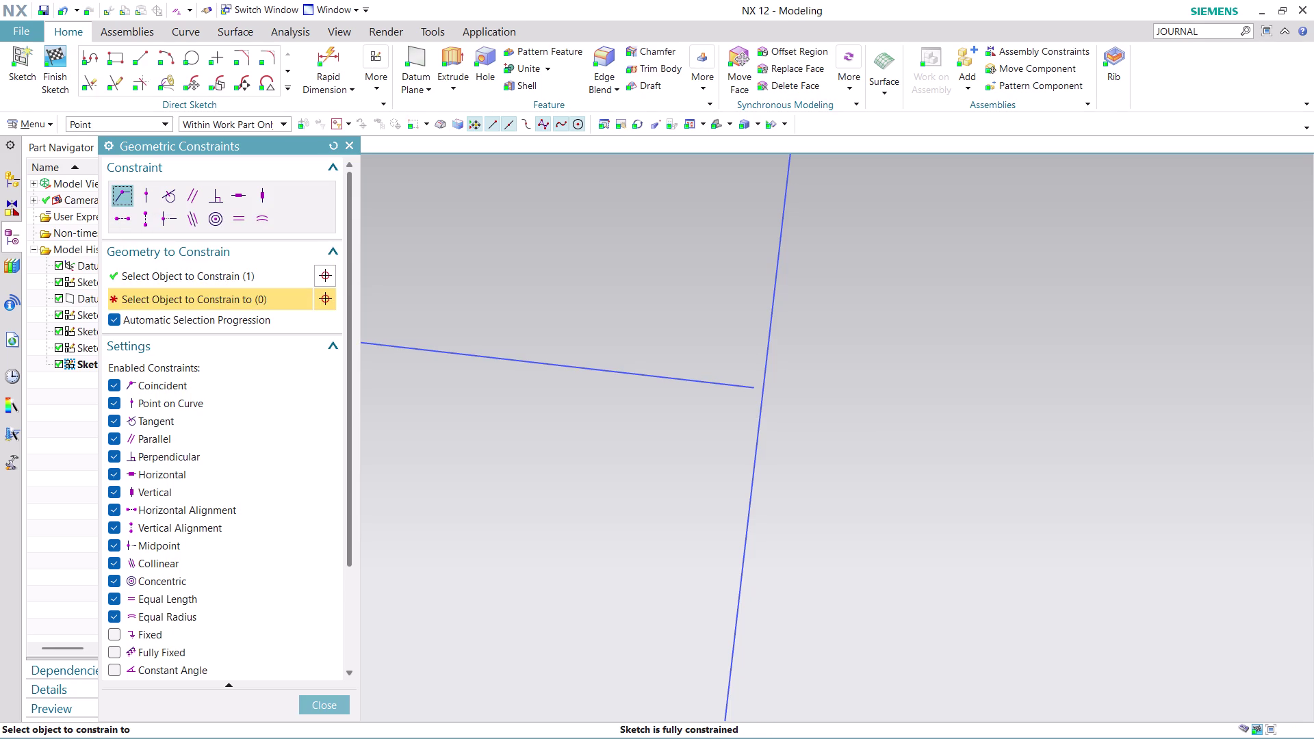
click(765, 394)
click(151, 193)
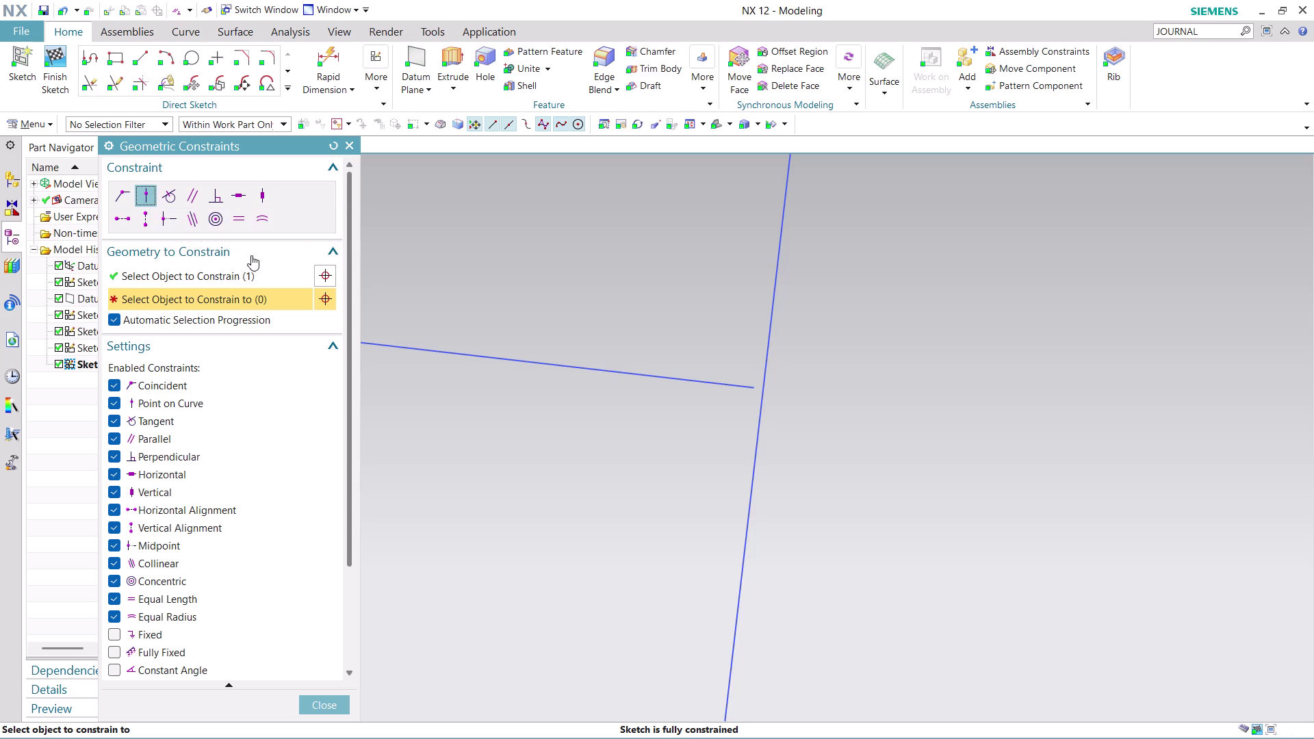
click(751, 386)
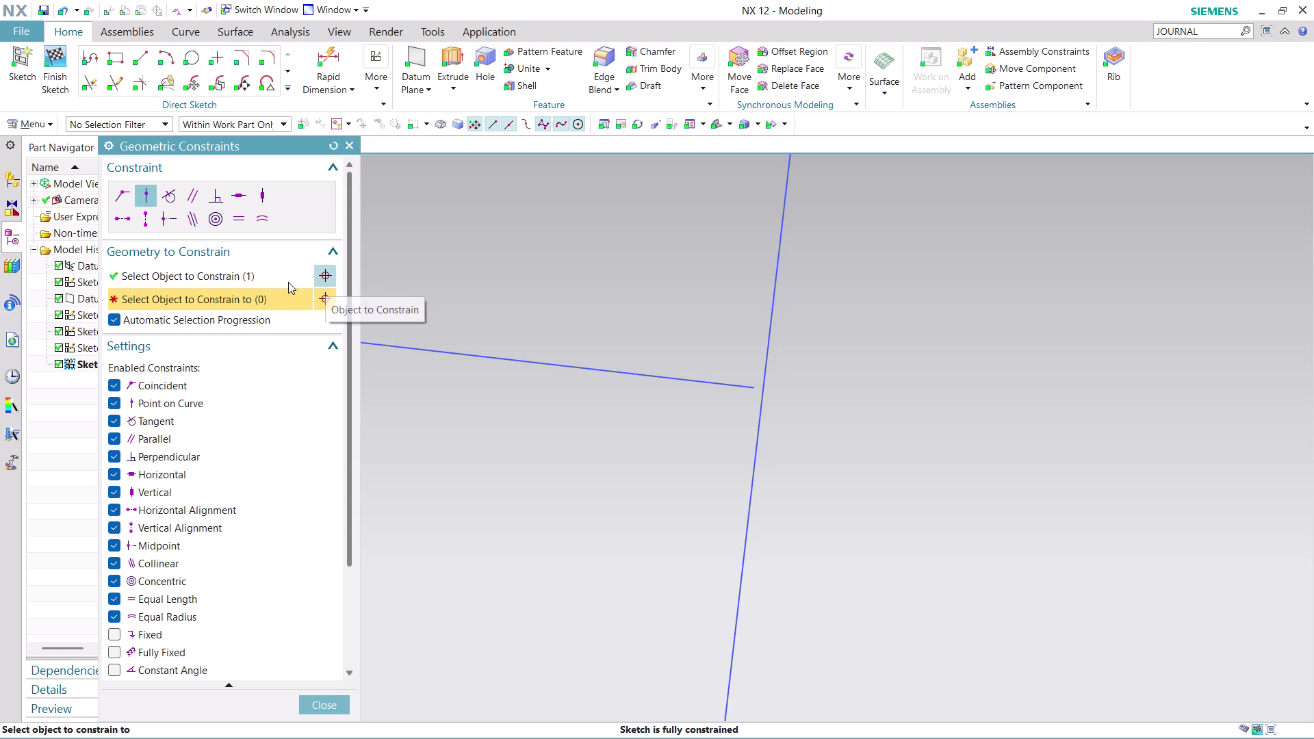
Clear the selected object and close the Geometric Constraints panel.
click(245, 275)
right_click(245, 275)
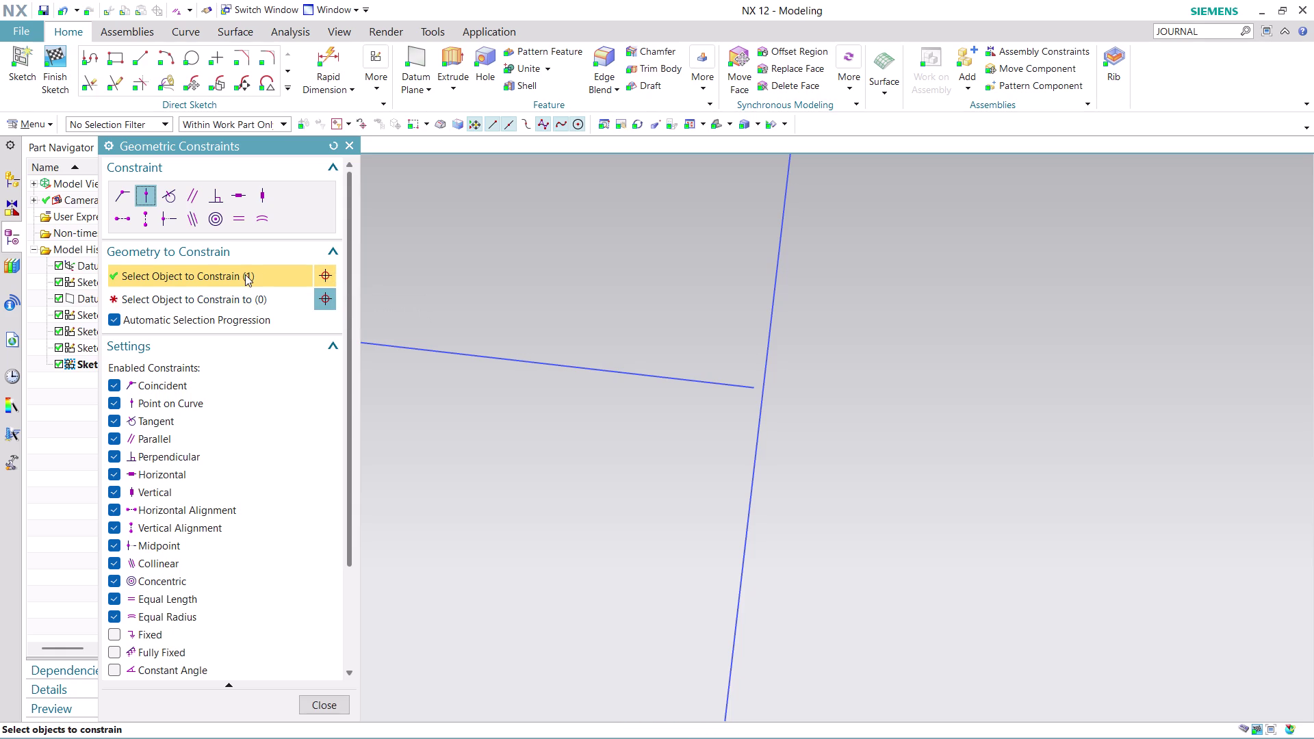
click(327, 270)
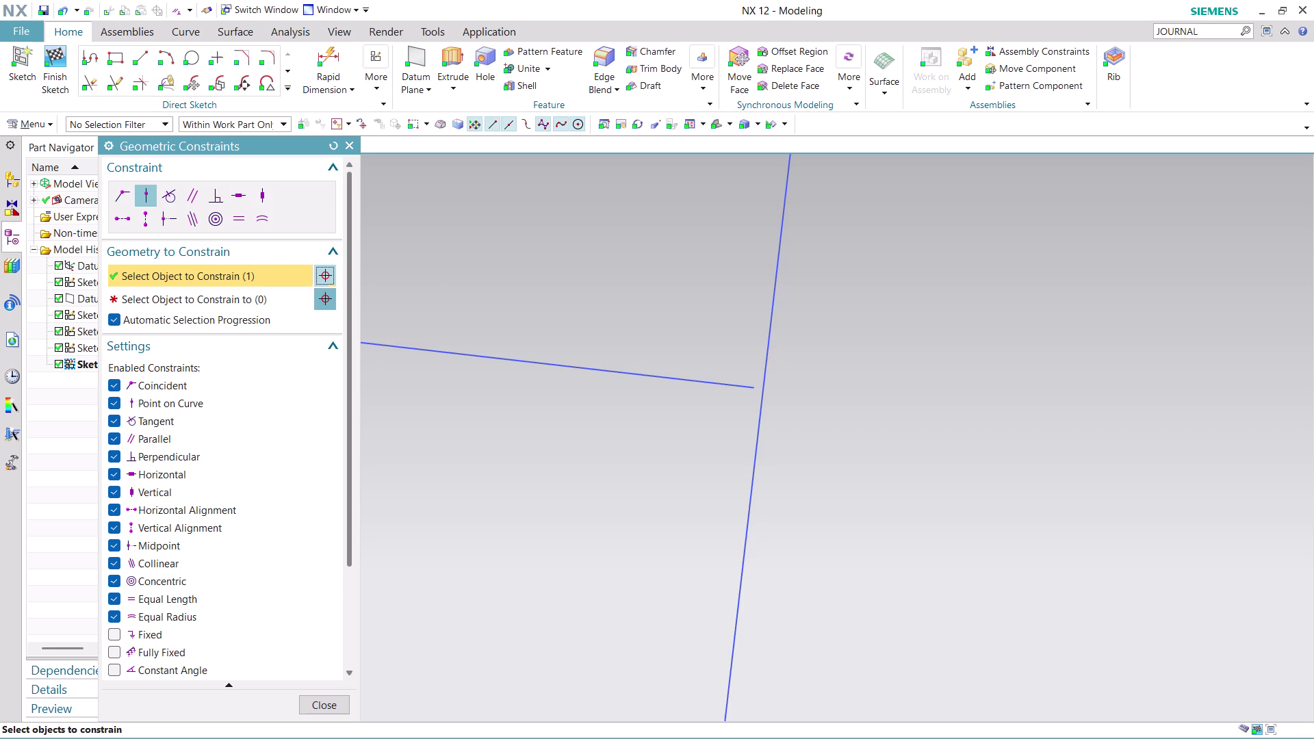
click(506, 277)
click(345, 709)
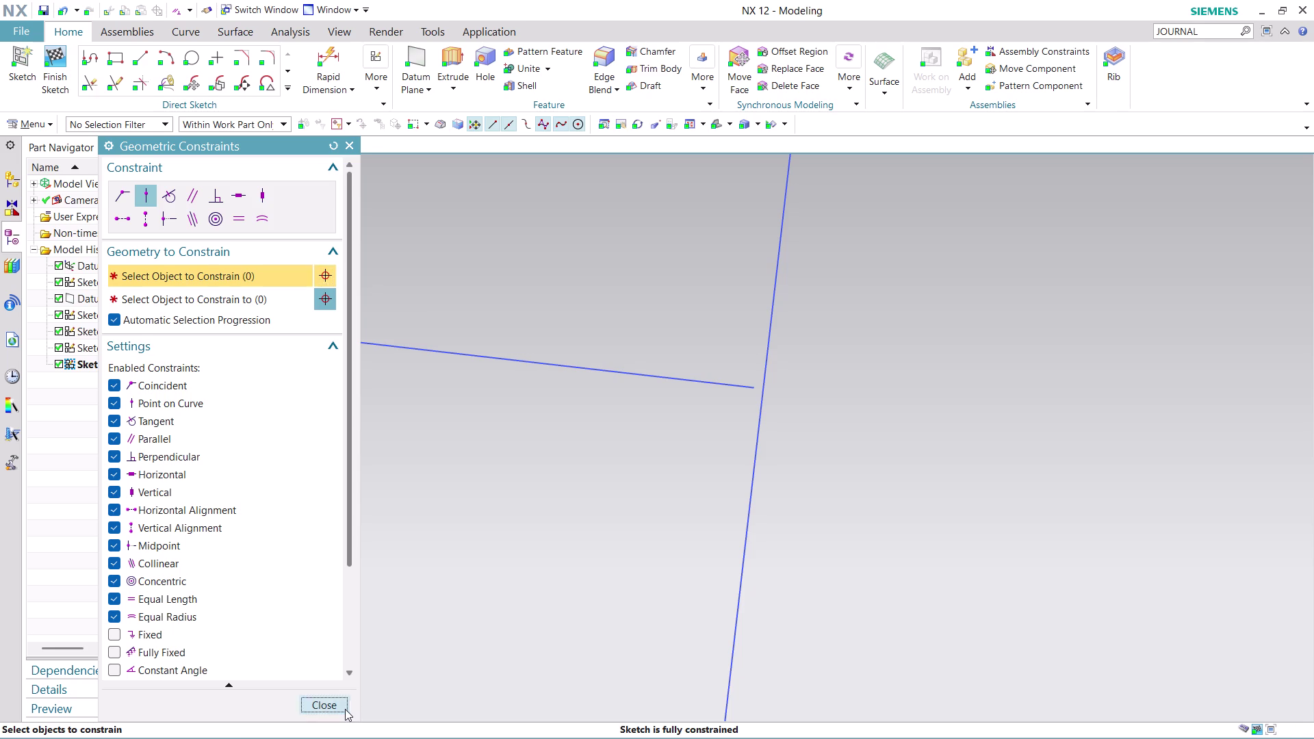
click(384, 79)
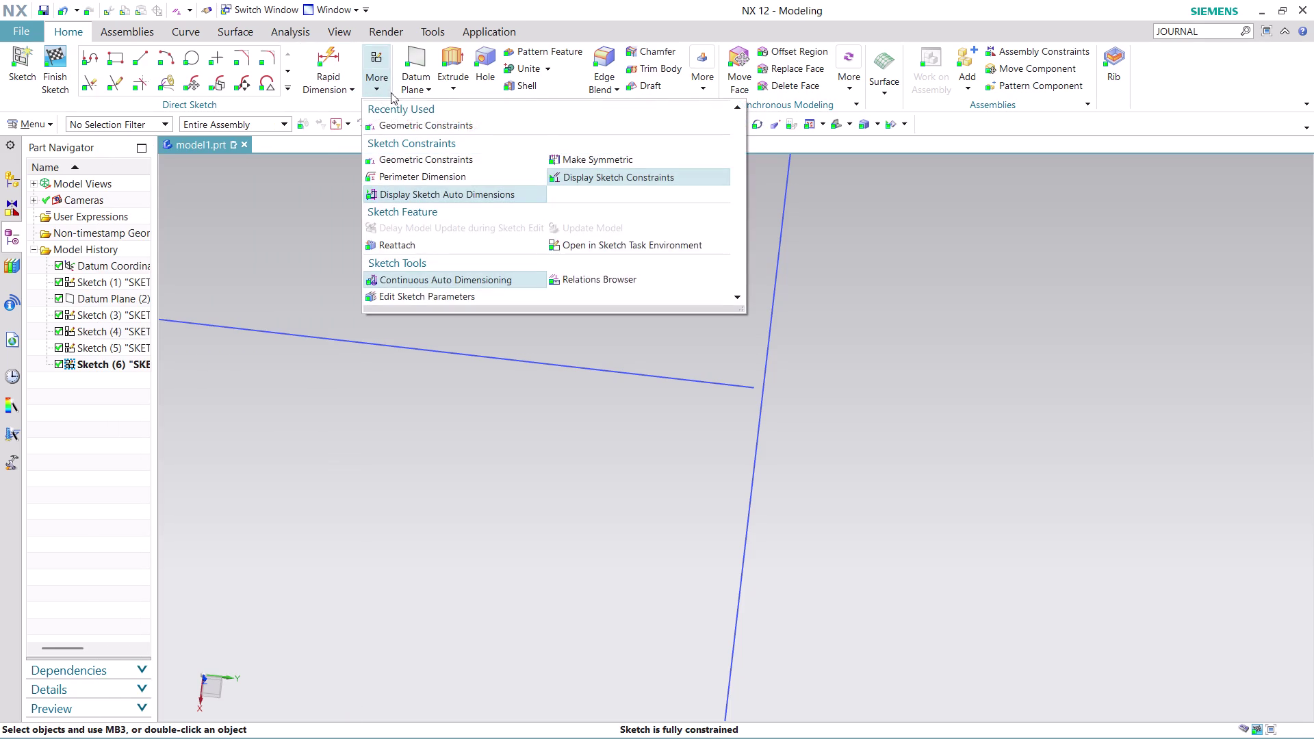
click(426, 123)
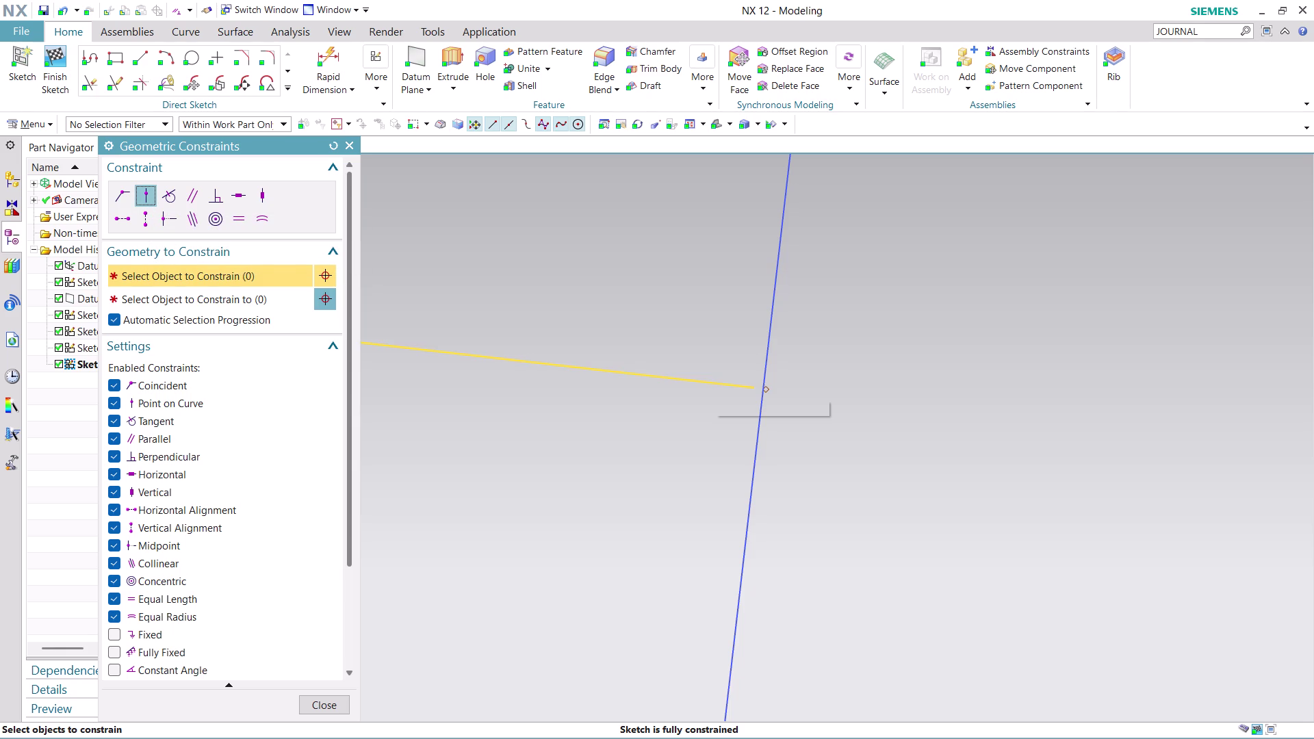
click(753, 388)
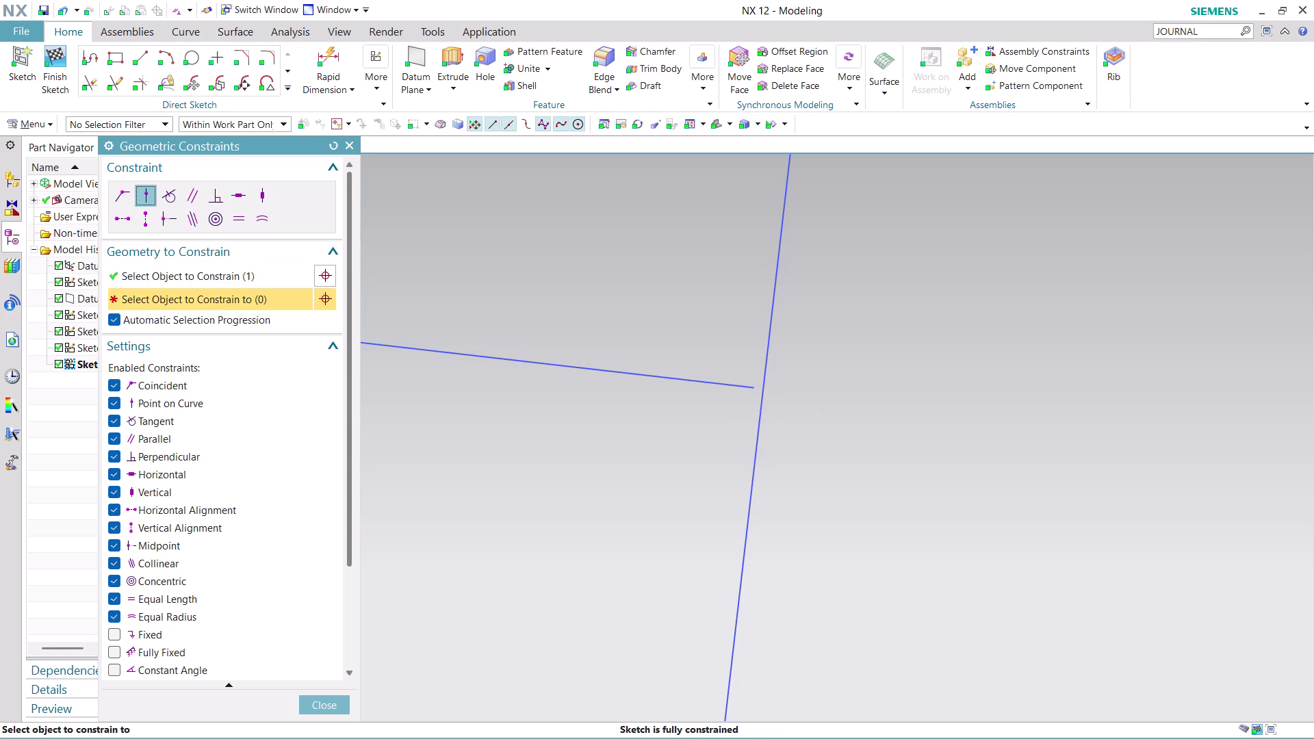
click(764, 394)
click(318, 708)
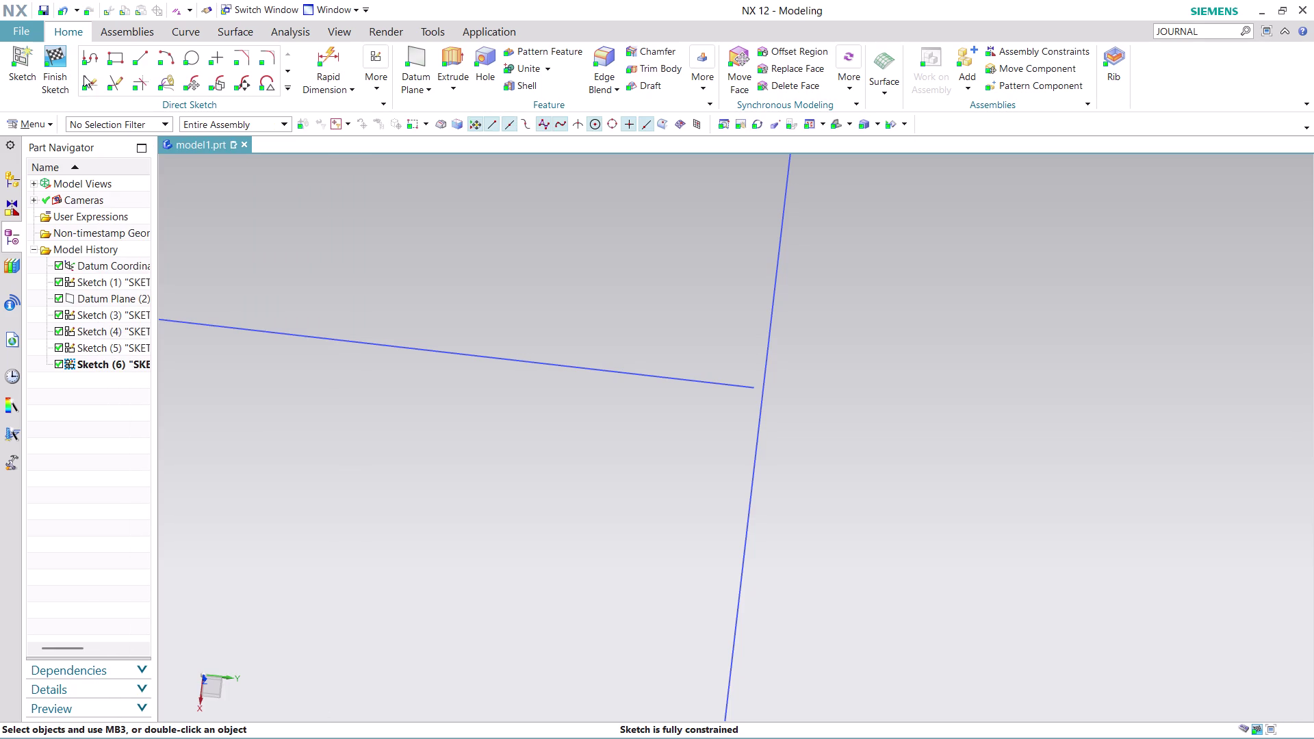
click(124, 83)
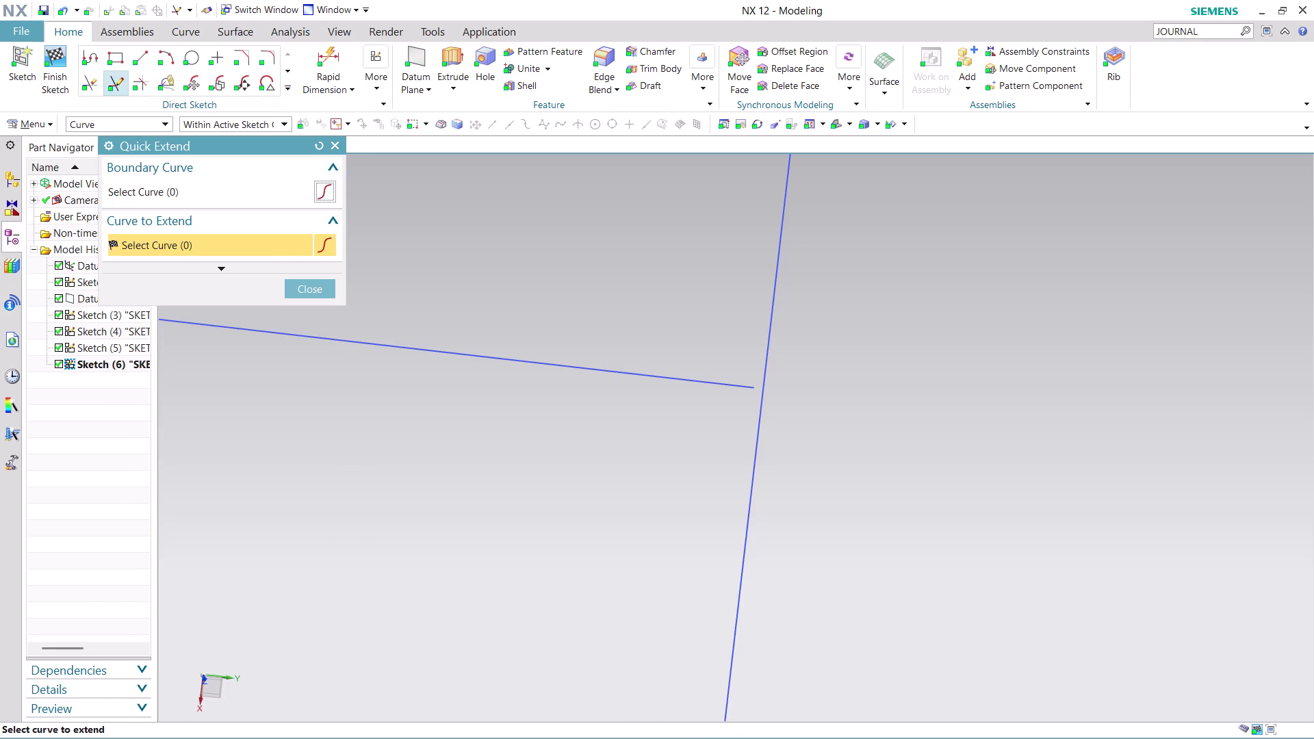
Pick a boundary curve in Quick Extend for the sloped line, then close it without extending.
click(755, 386)
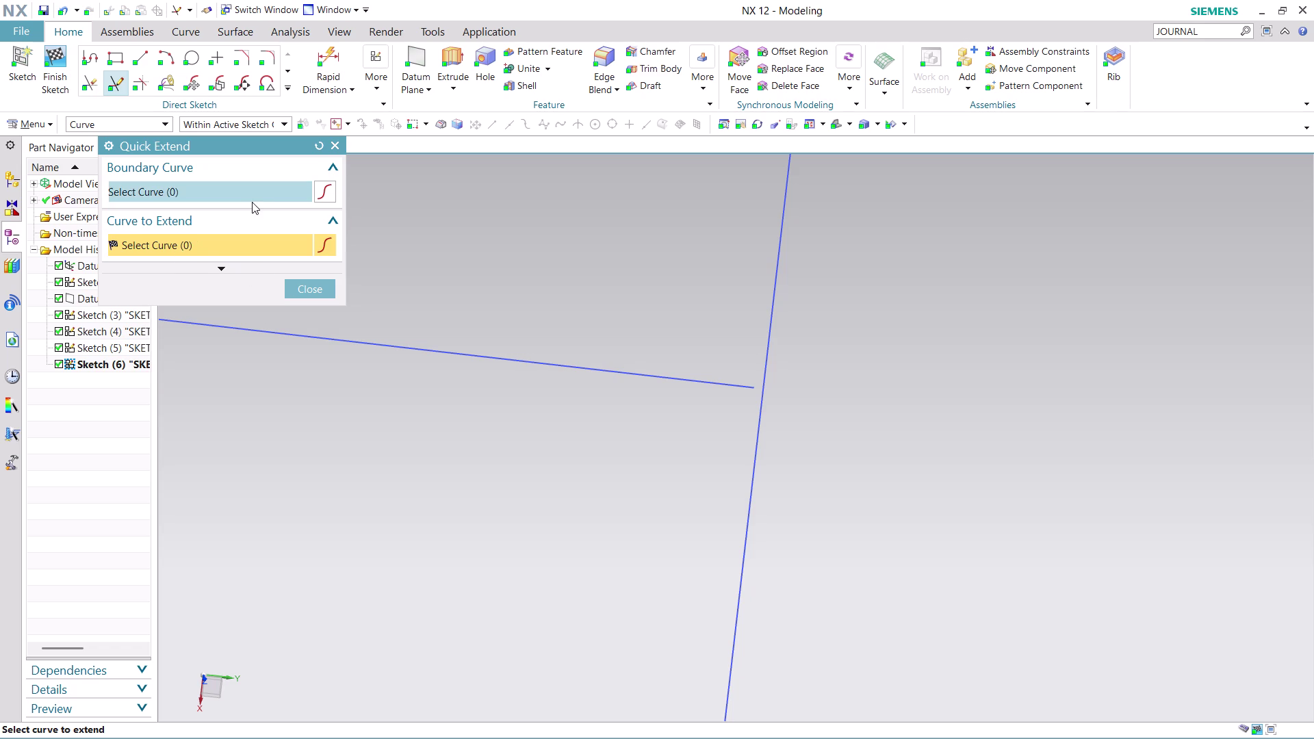
click(324, 190)
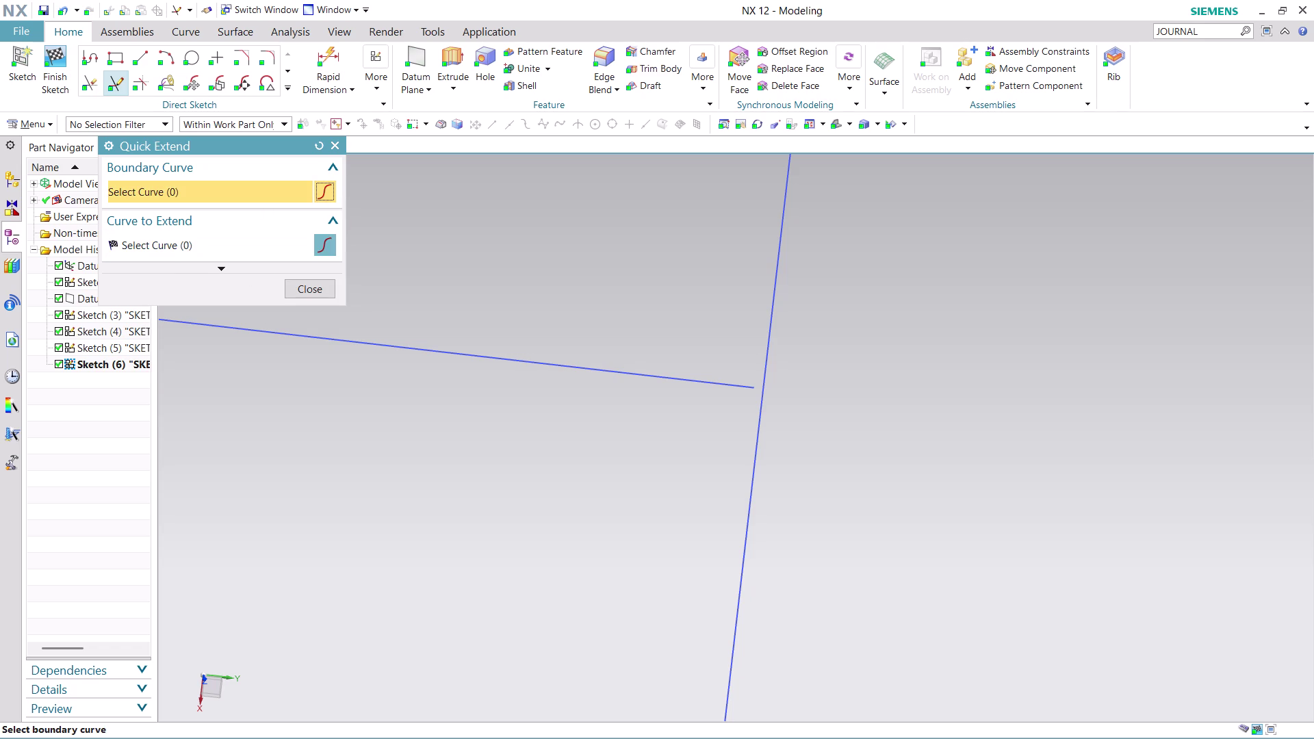
click(688, 382)
click(682, 377)
click(760, 404)
scroll(up, 3)
scroll(up, 3)
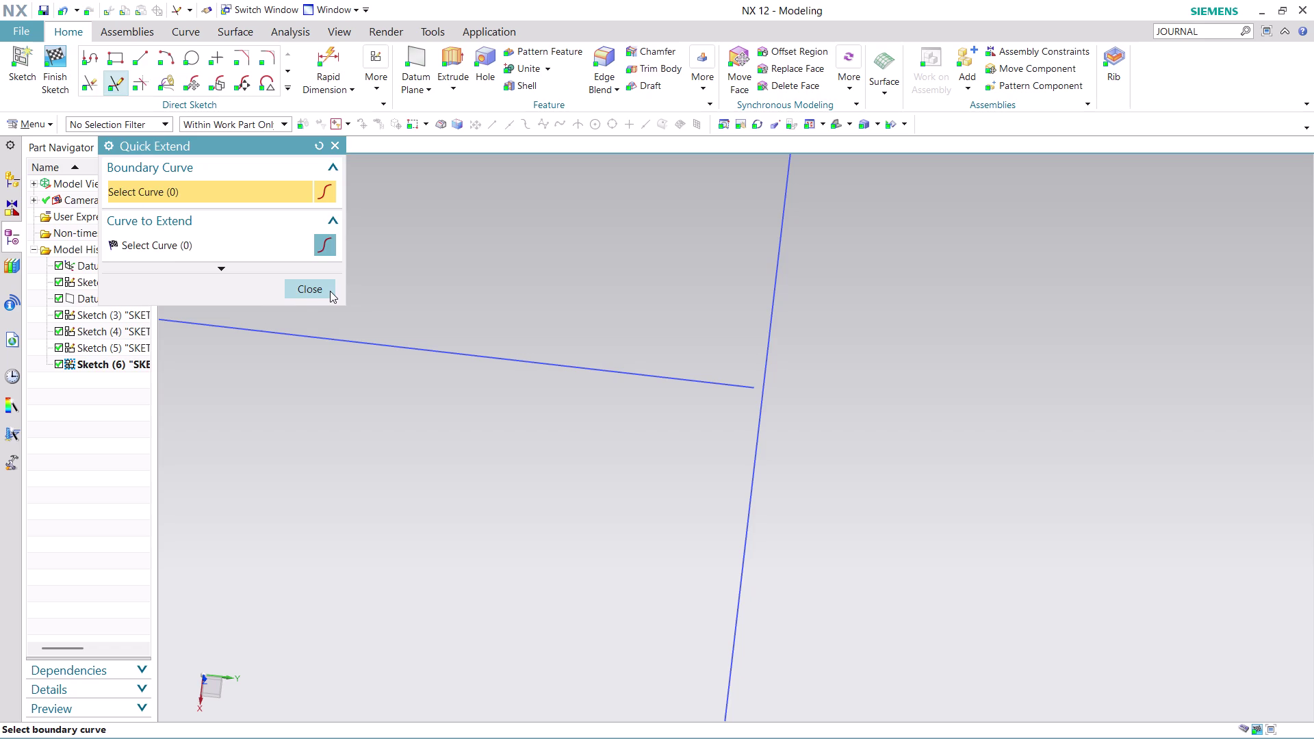
click(328, 287)
scroll(up, 3)
scroll(down, 3)
scroll(down, 3)
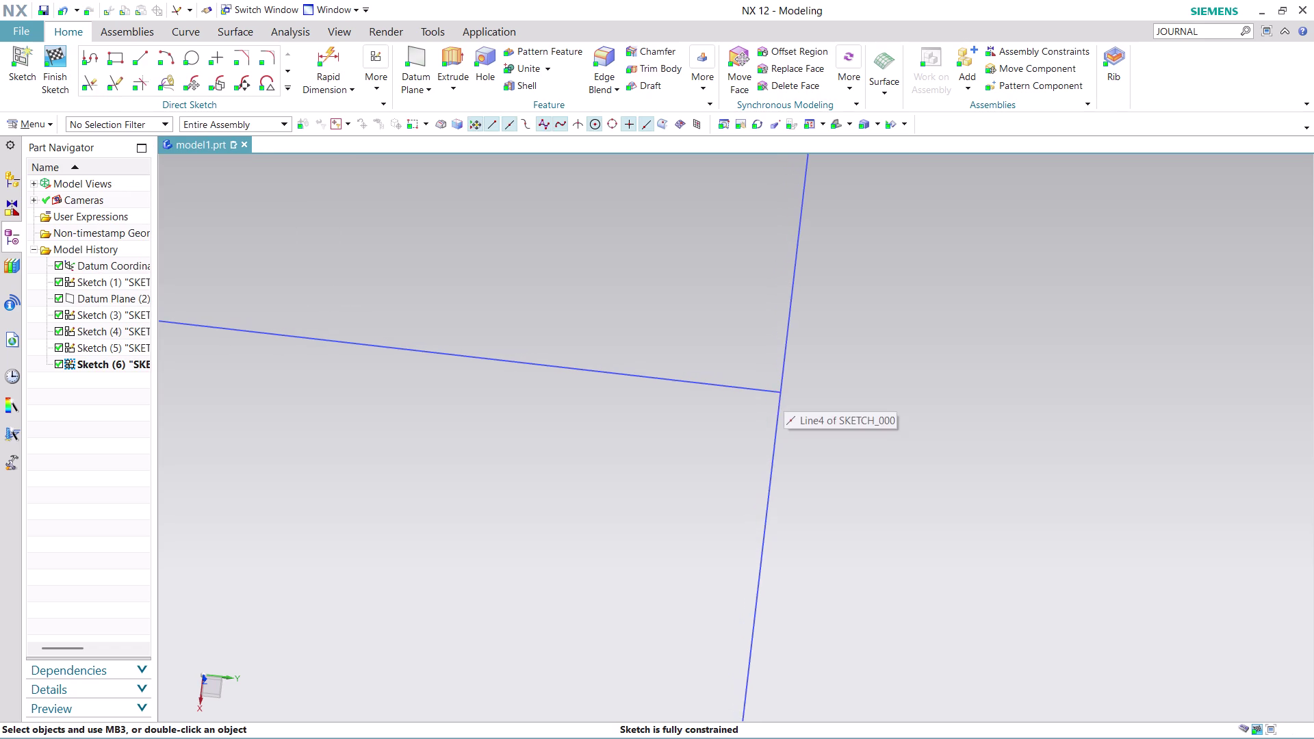
scroll(up, 3)
scroll(up, 3)
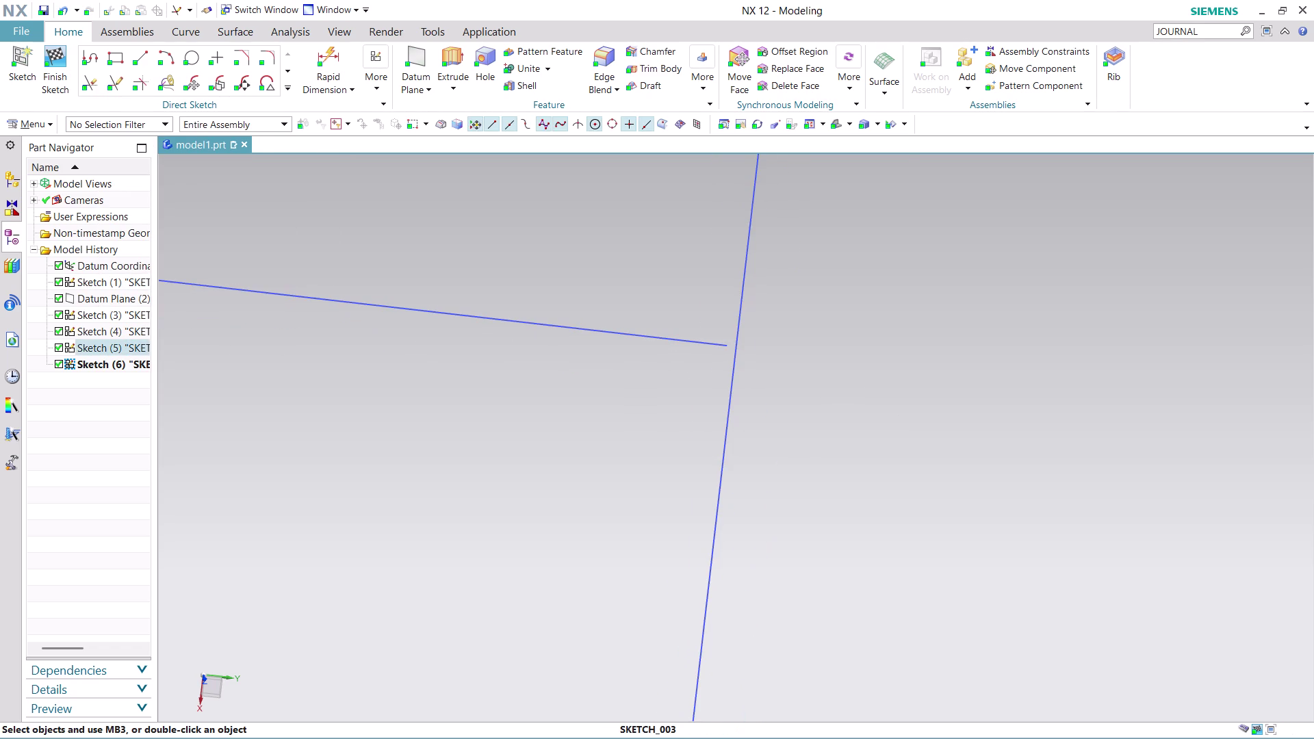
scroll(down, 3)
scroll(down, 3)
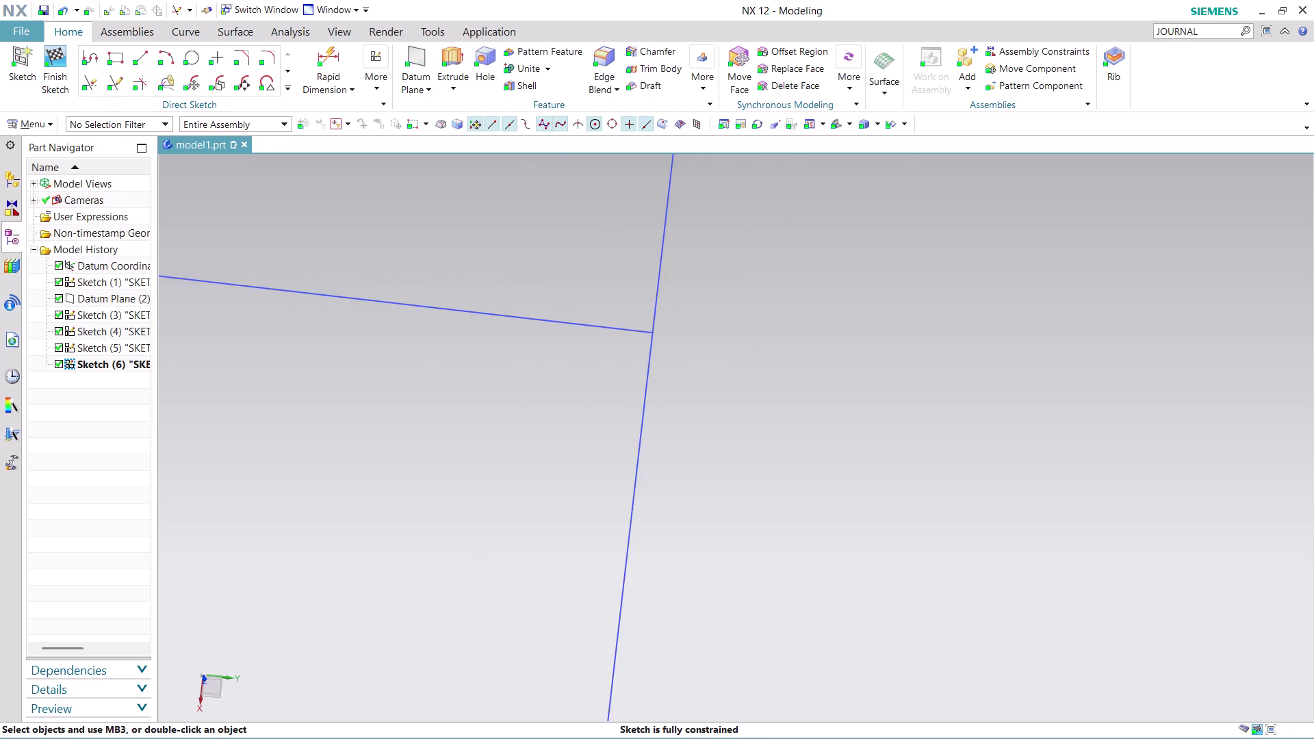
scroll(down, 3)
scroll(down, 3)
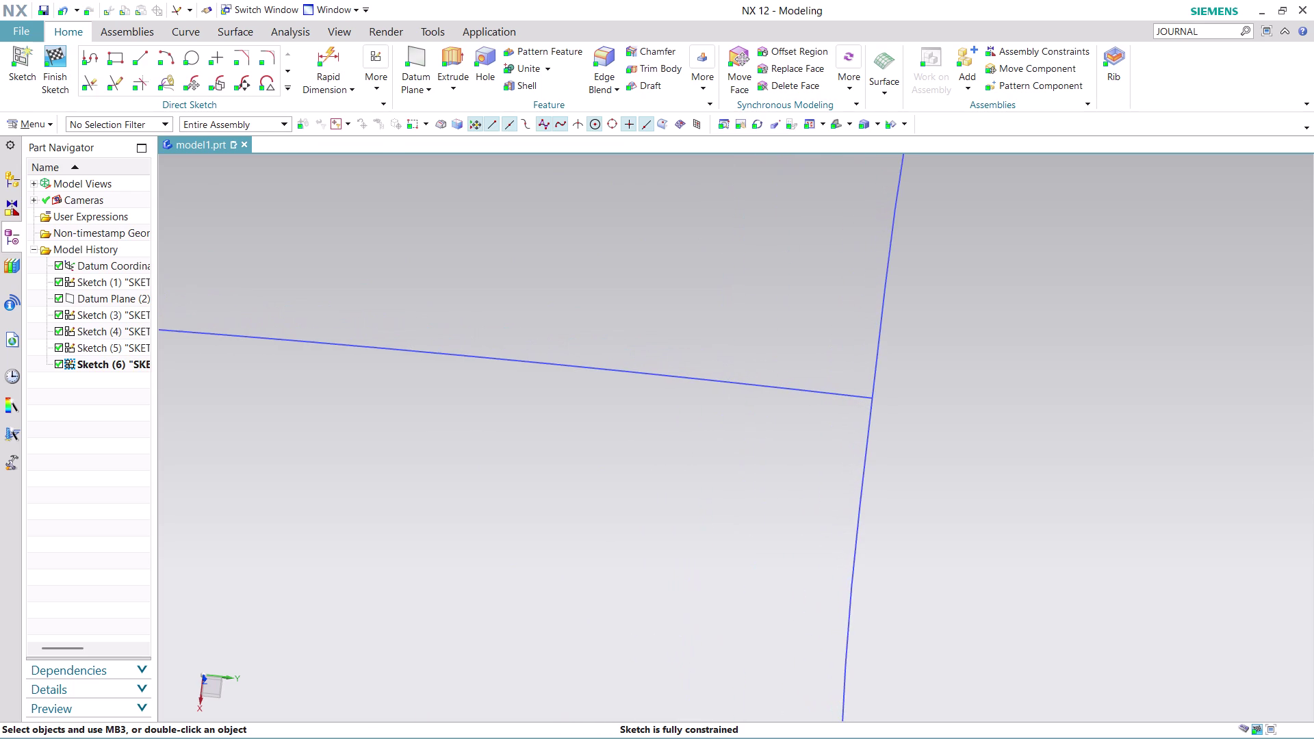
scroll(down, 3)
scroll(up, 3)
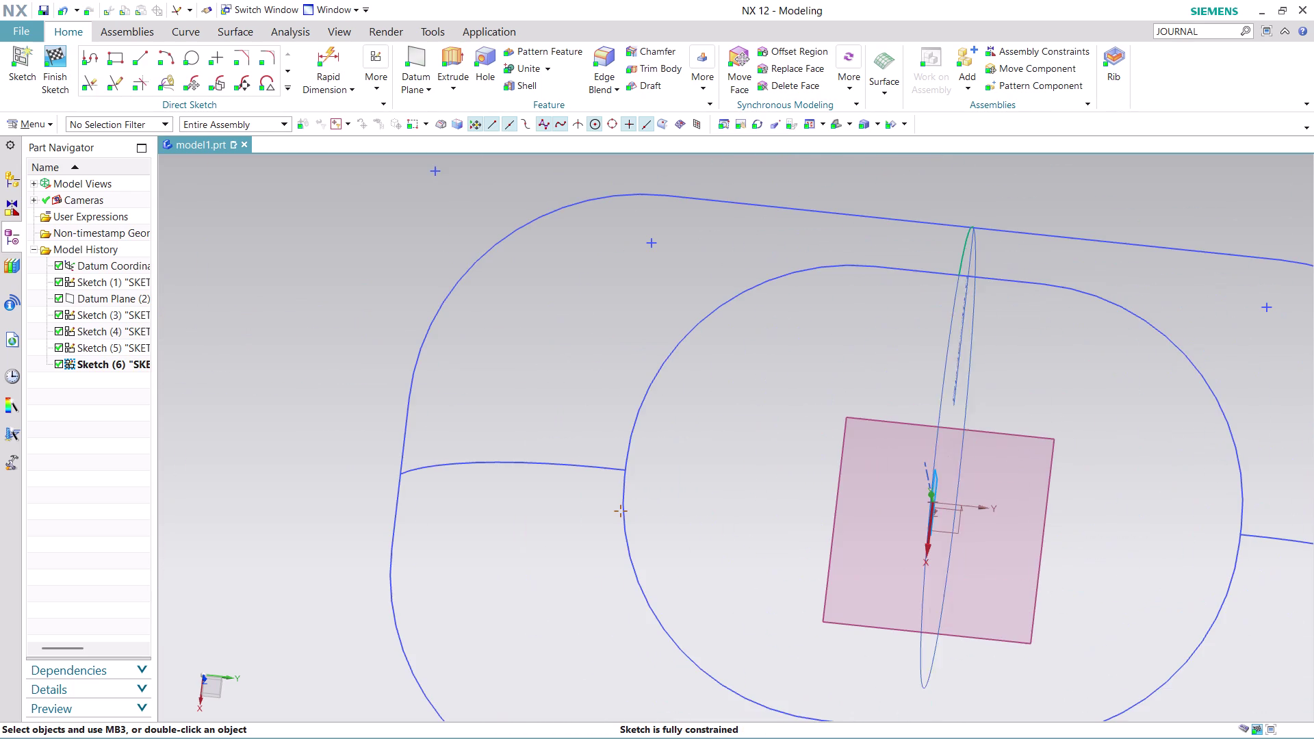
middle_drag(1030, 261, 1059, 222)
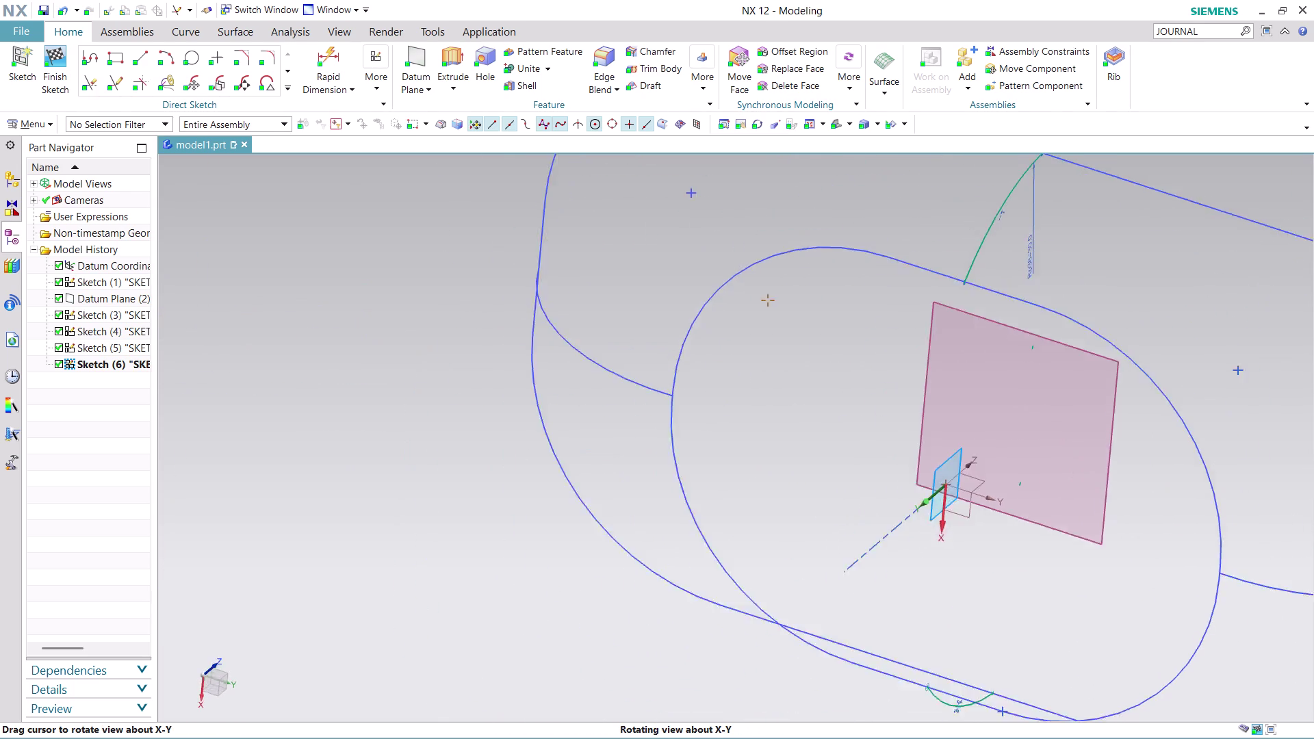
middle_drag(1059, 221, 977, 181)
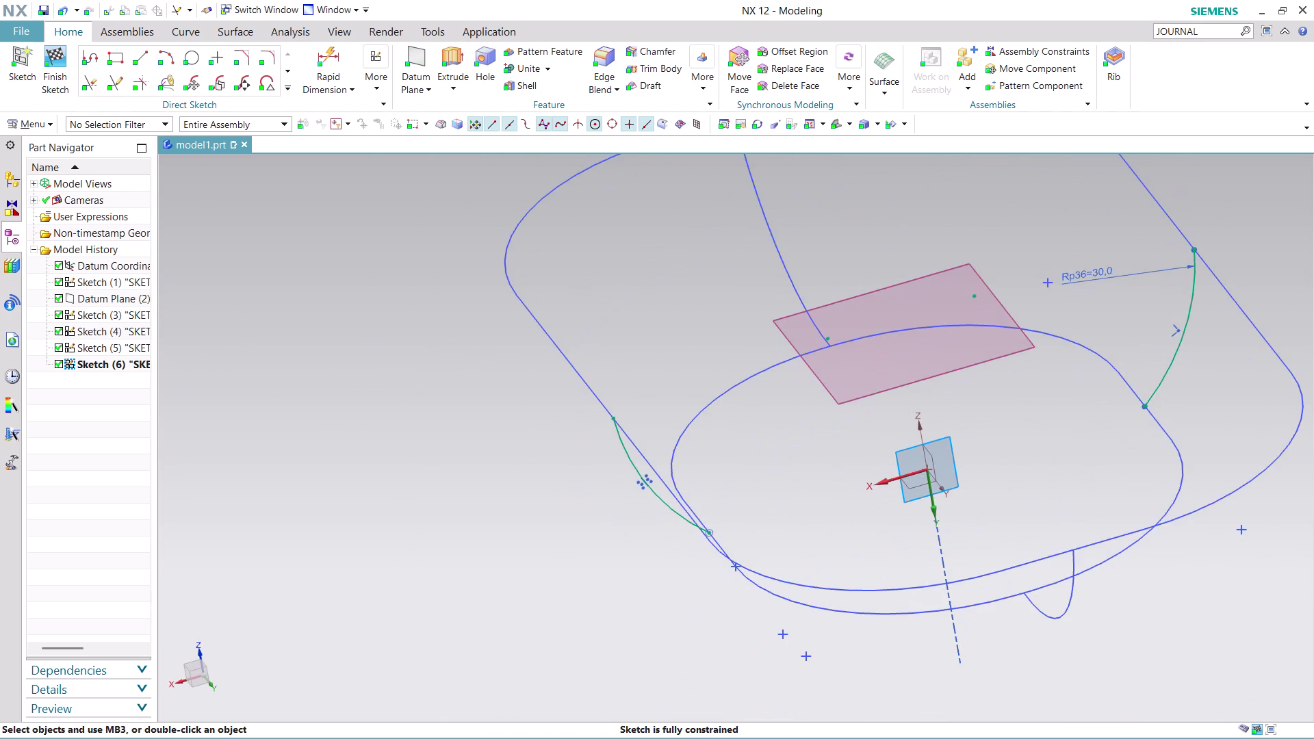
scroll(up, 3)
scroll(up, 3)
middle_drag(702, 321, 704, 317)
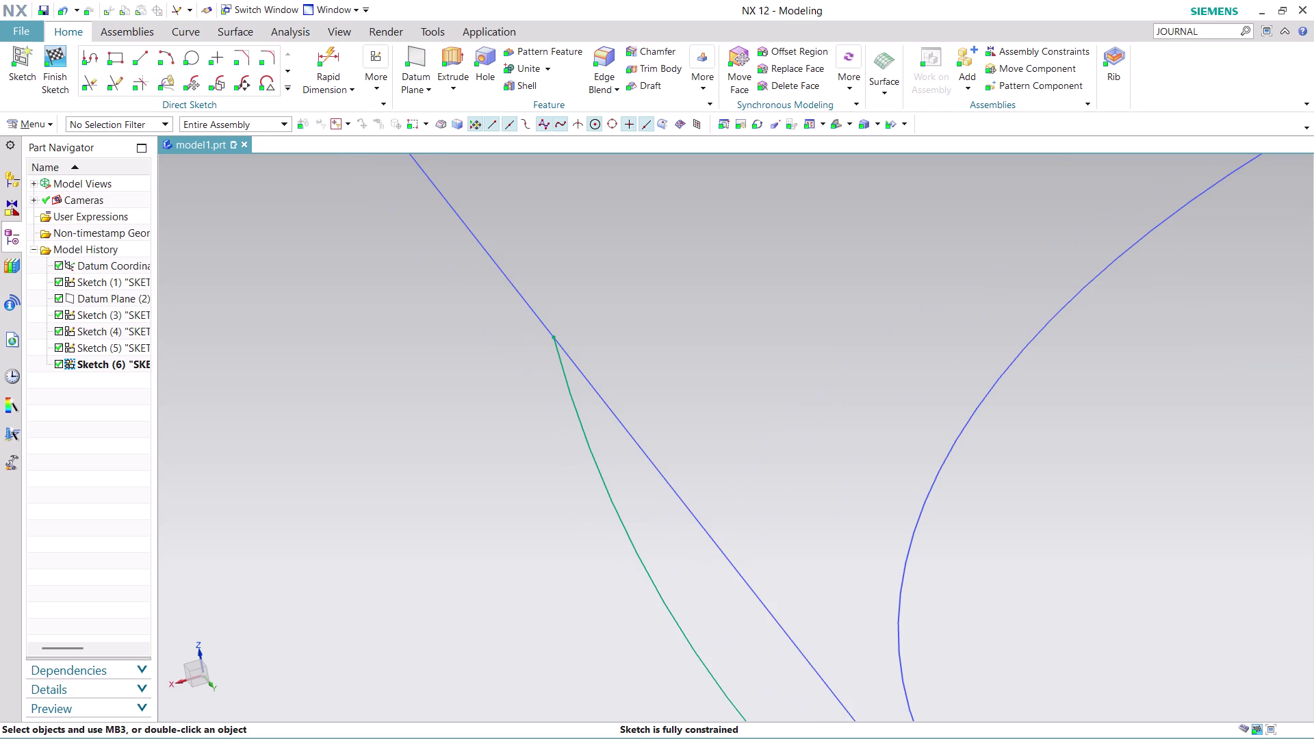
middle_drag(704, 318, 703, 313)
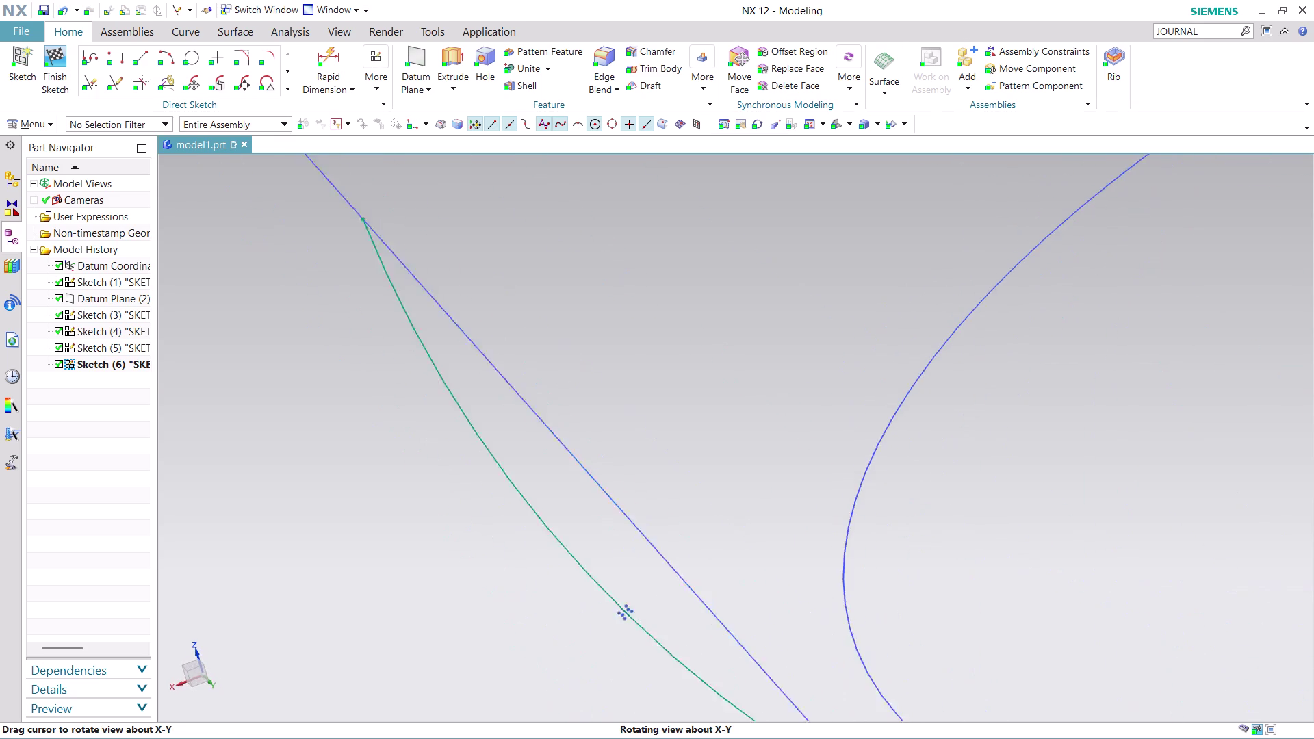
middle_drag(703, 313, 718, 318)
scroll(up, 3)
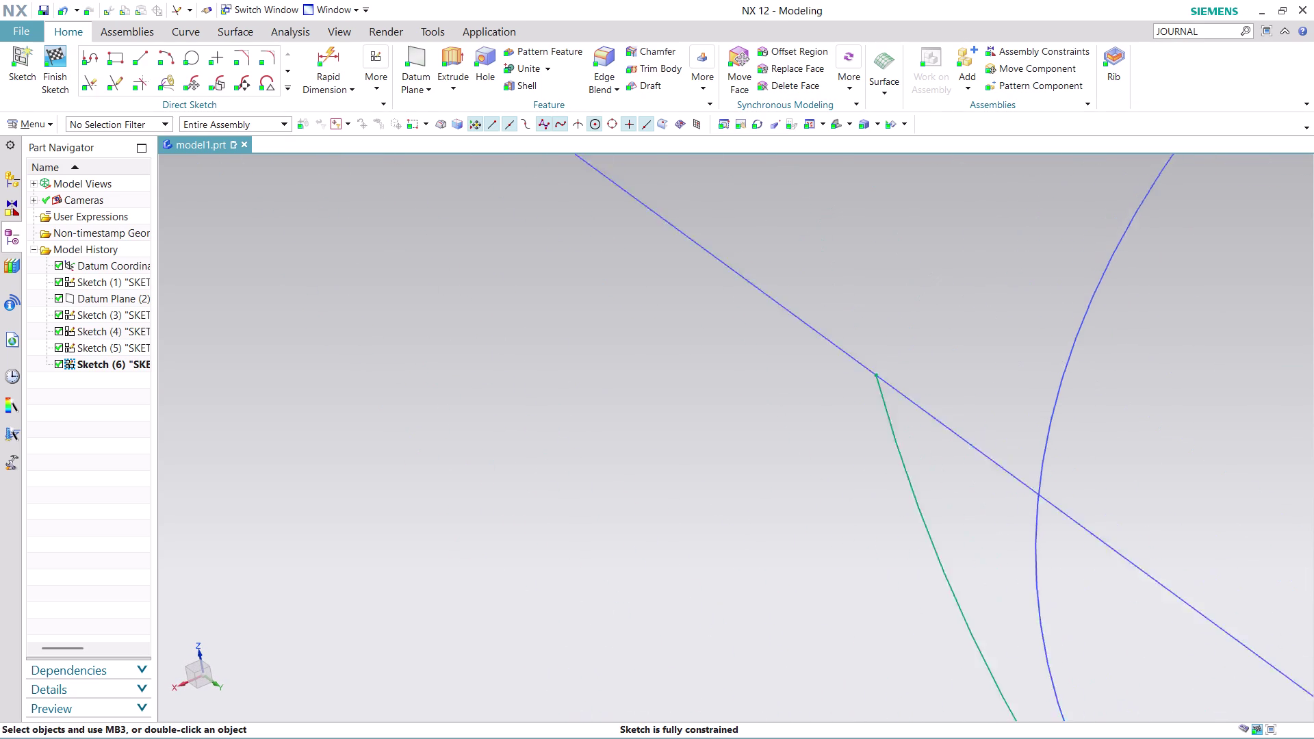
scroll(up, 3)
scroll(up, 3)
scroll(up, 3)
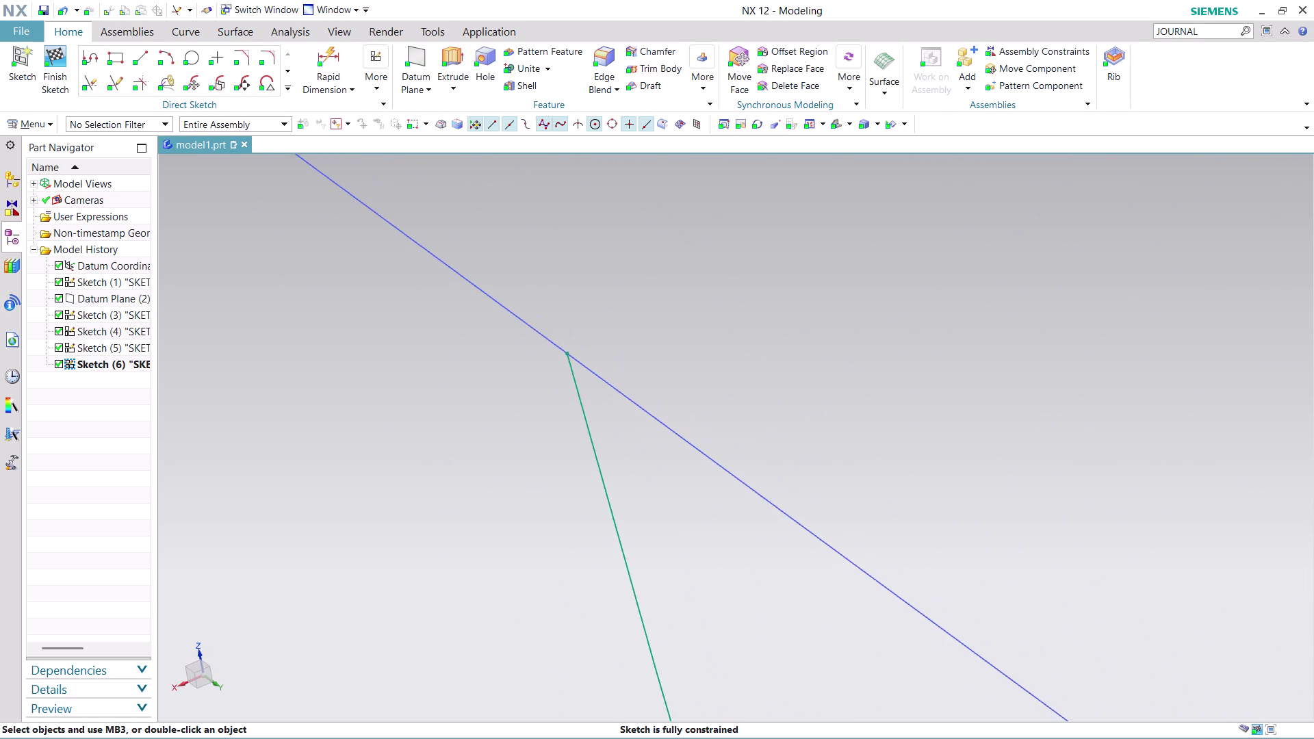
scroll(up, 3)
scroll(up, 3)
middle_drag(521, 331, 530, 334)
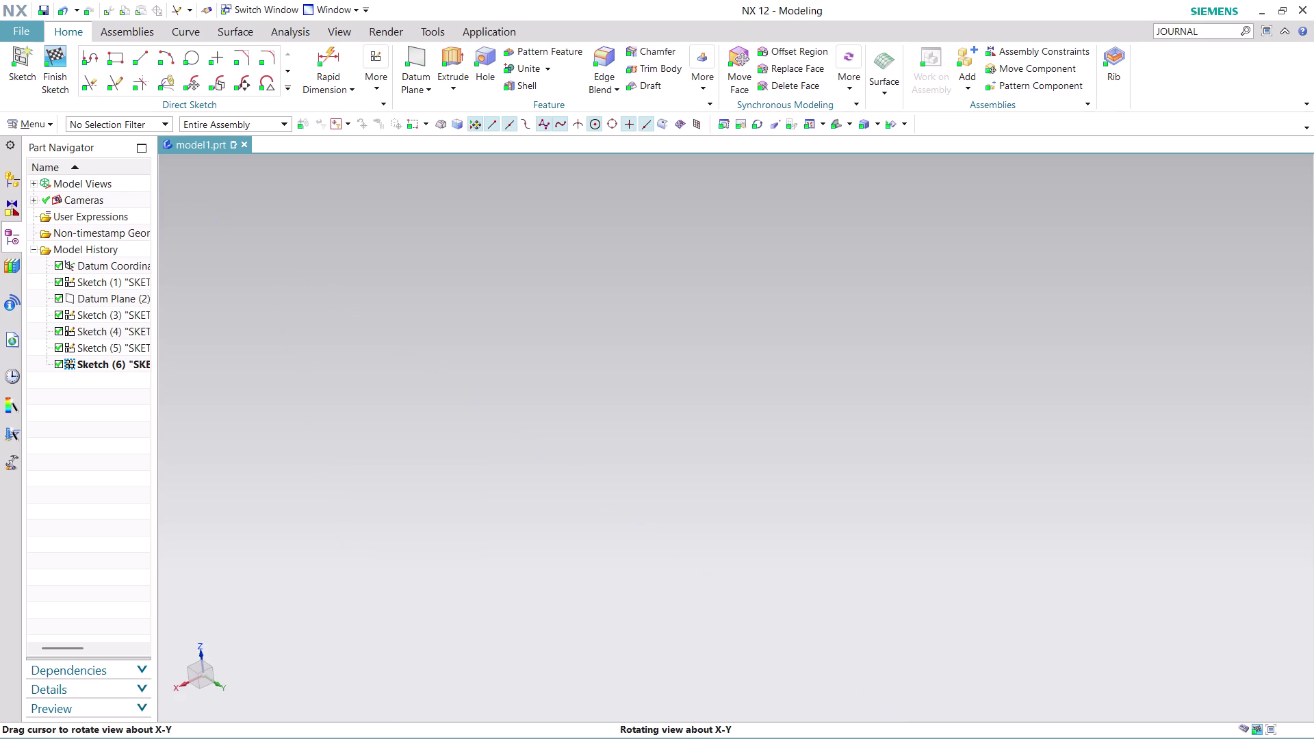
middle_drag(530, 335, 571, 277)
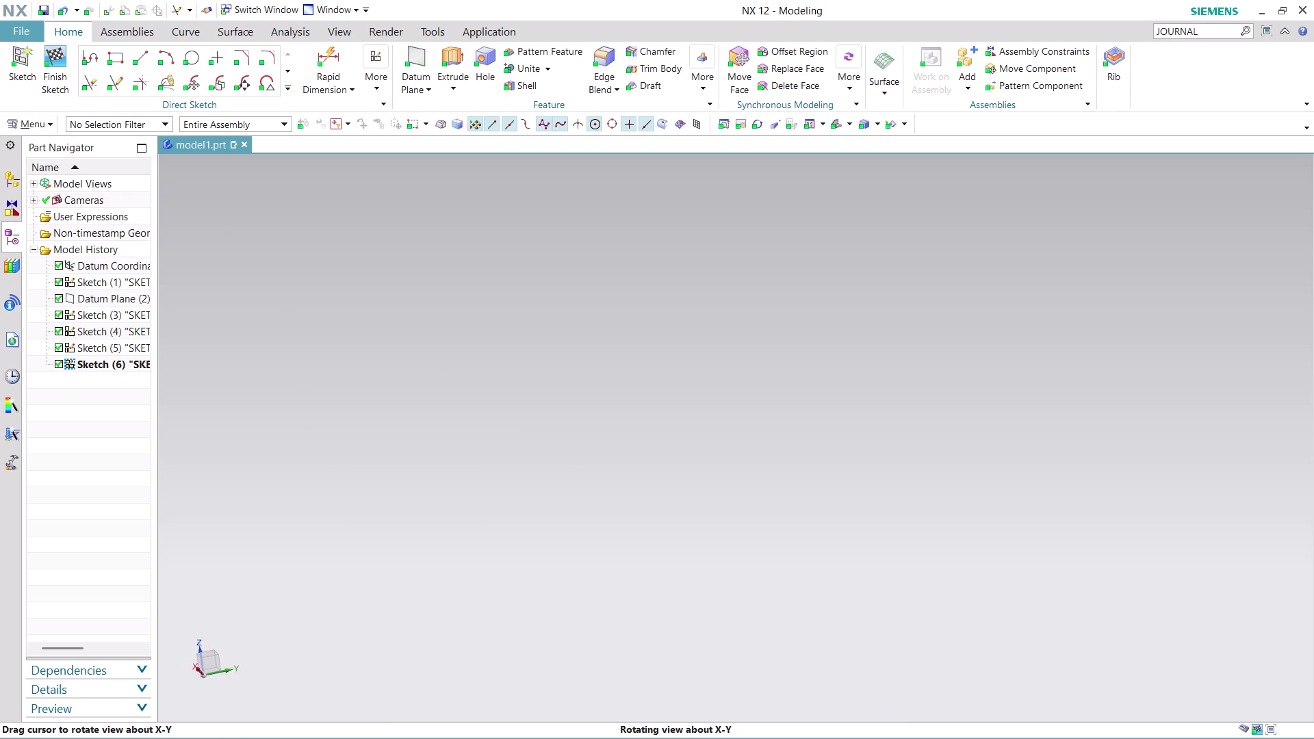
middle_drag(571, 276, 573, 313)
middle_click(573, 316)
scroll(down, 3)
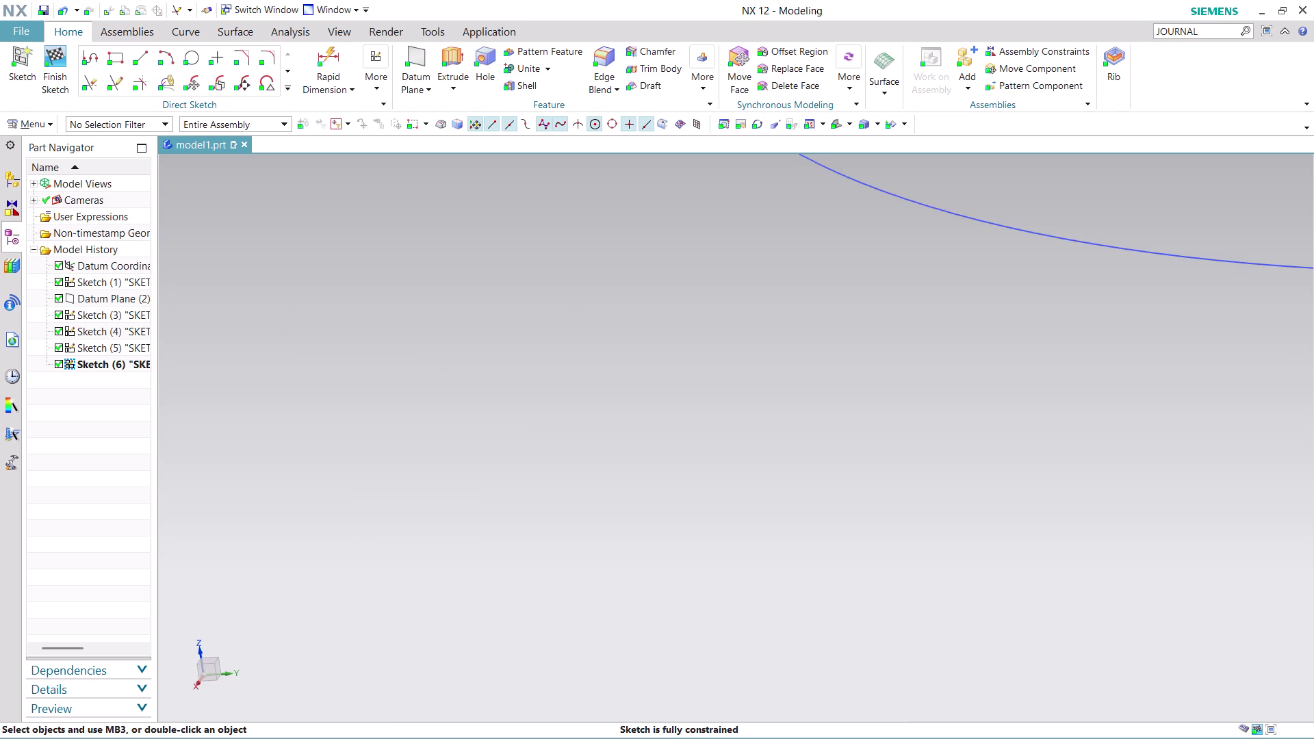
scroll(down, 3)
scroll(down, 3)
scroll(up, 3)
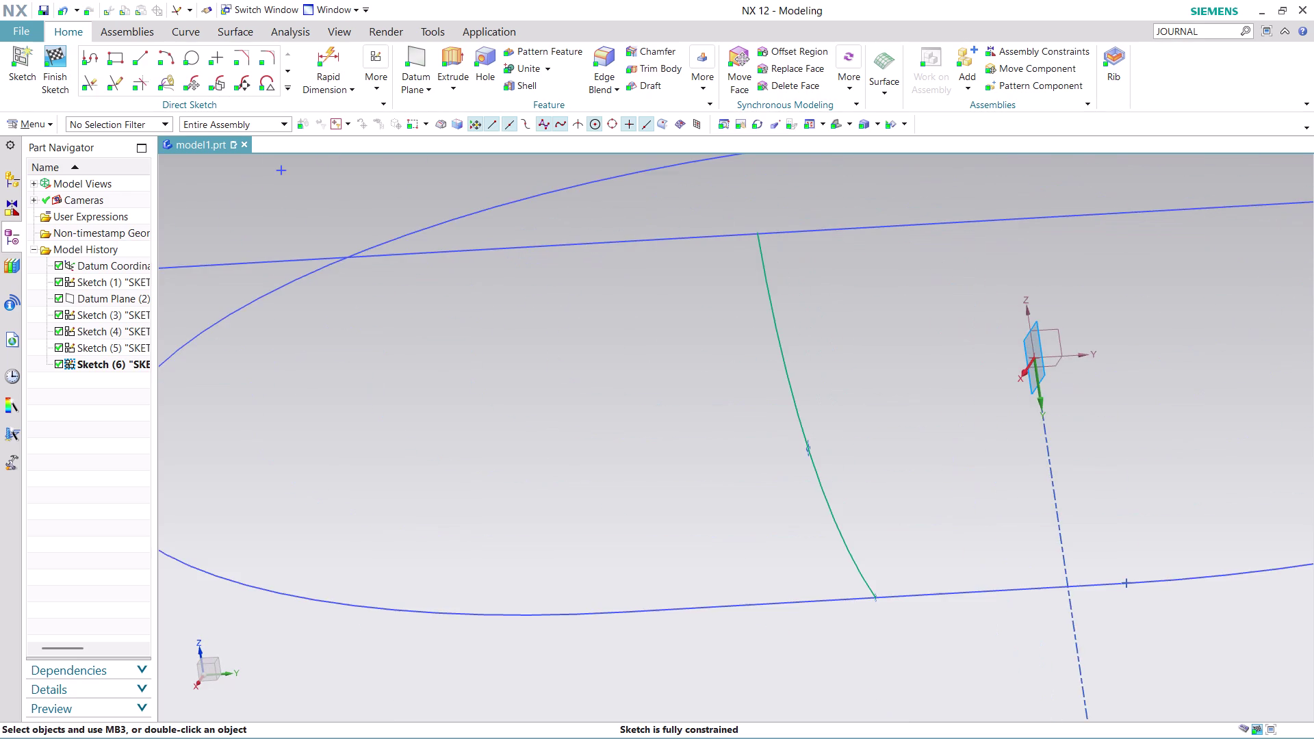
scroll(up, 3)
scroll(up, 3)
scroll(up, 3)
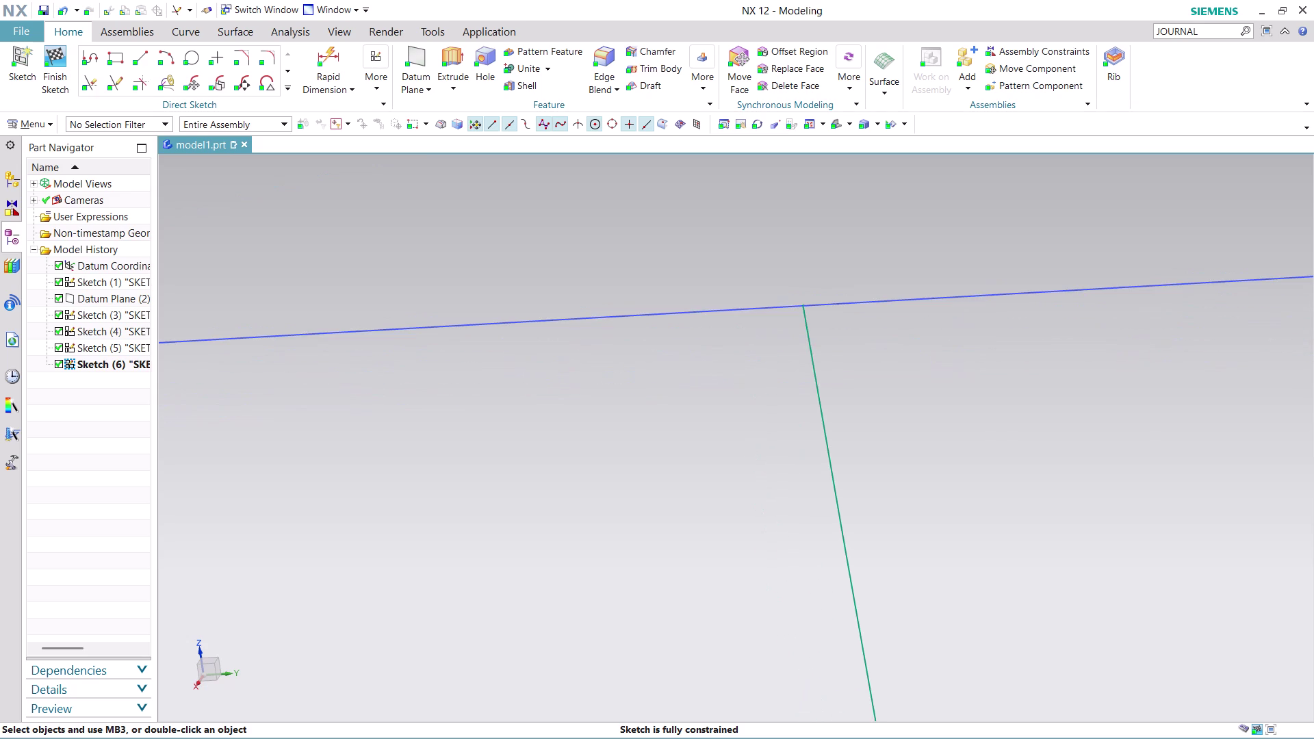
scroll(up, 3)
scroll(up, 3)
scroll(up, 3)
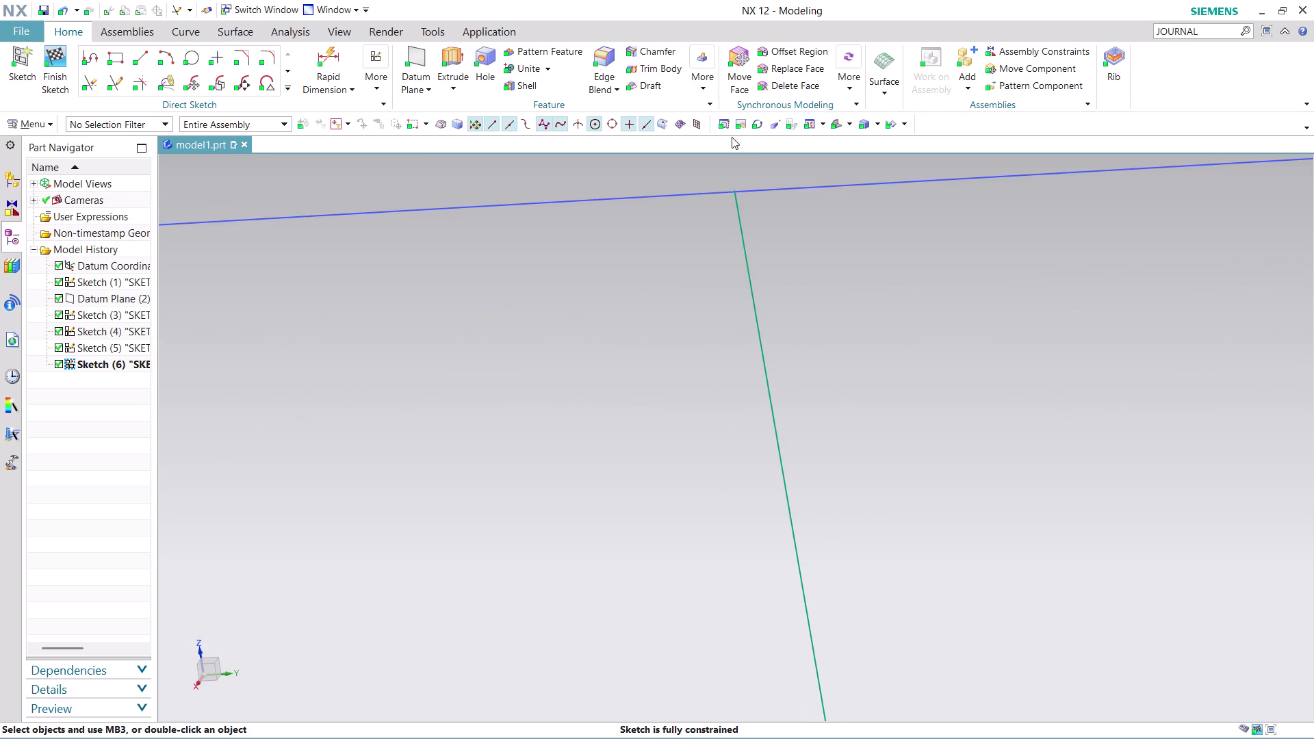
scroll(up, 3)
scroll(up, 3)
scroll(up, 3)
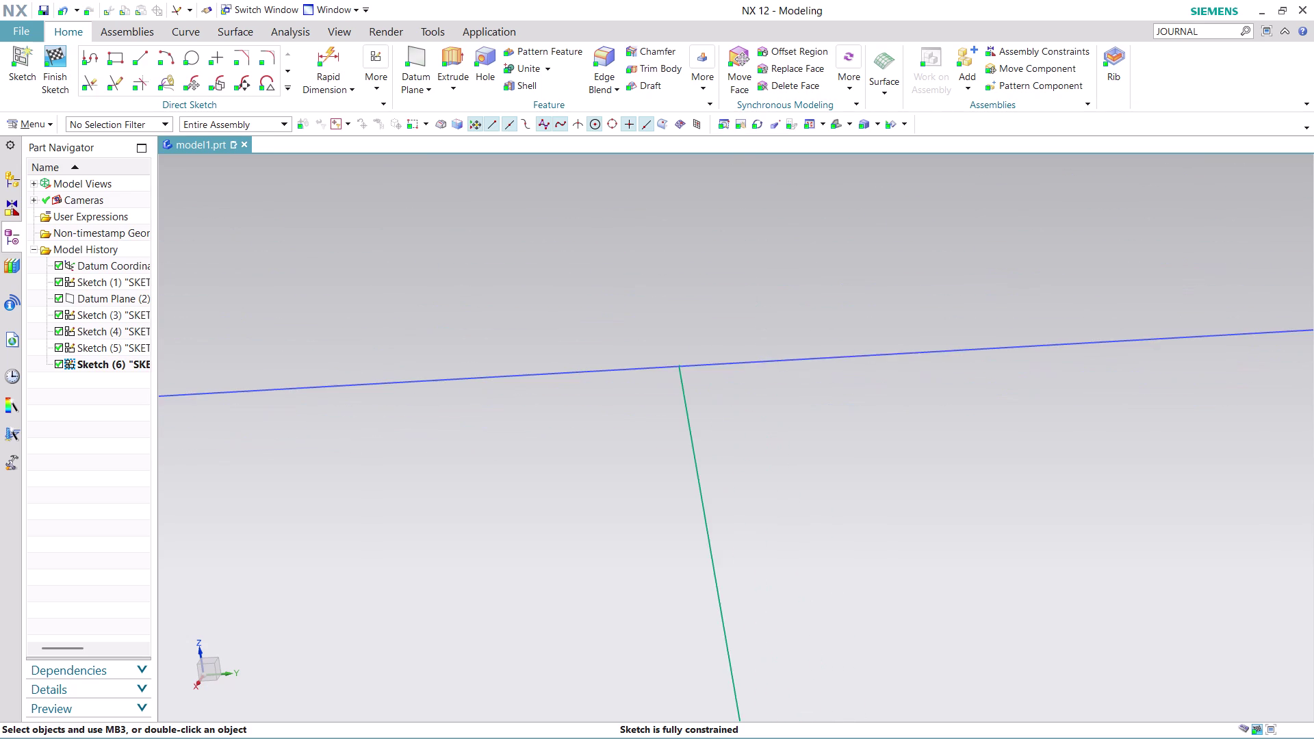
scroll(up, 3)
scroll(up, 3)
scroll(up, 3)
scroll(up, 3)
middle_drag(829, 457, 830, 456)
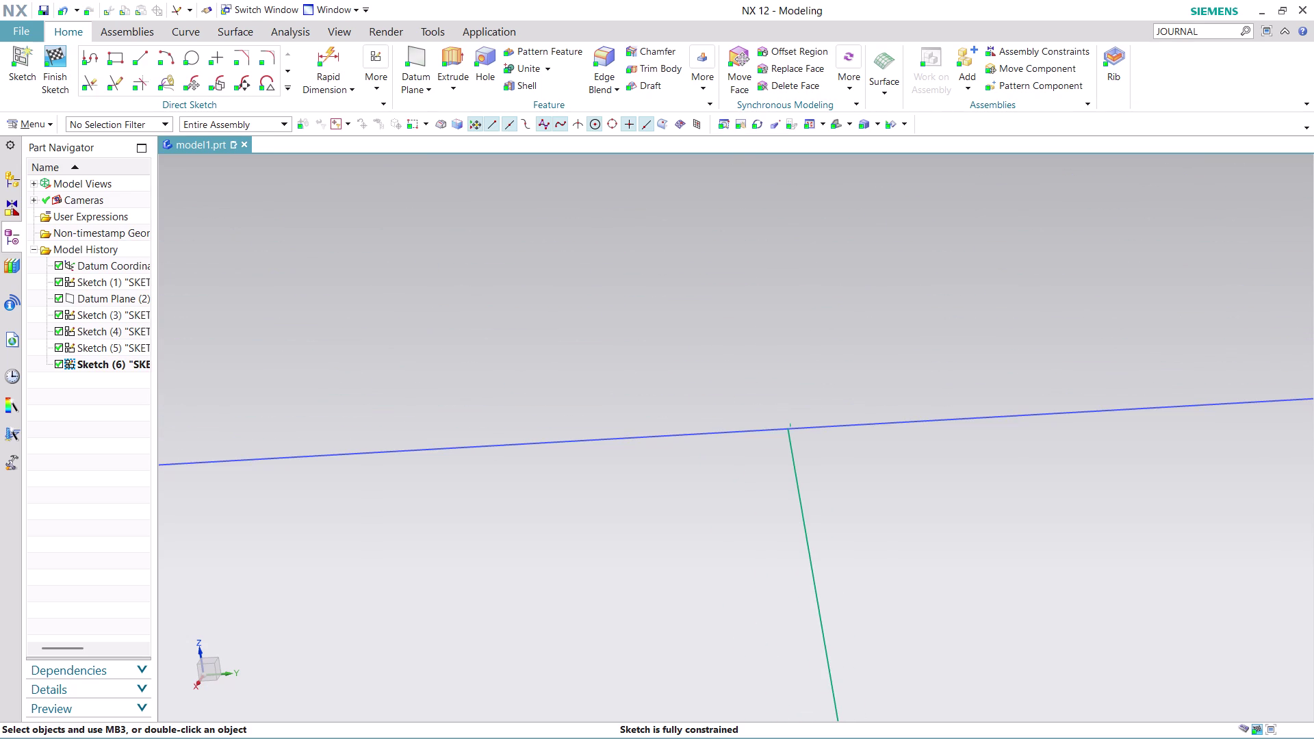
middle_drag(829, 457, 783, 475)
scroll(down, 3)
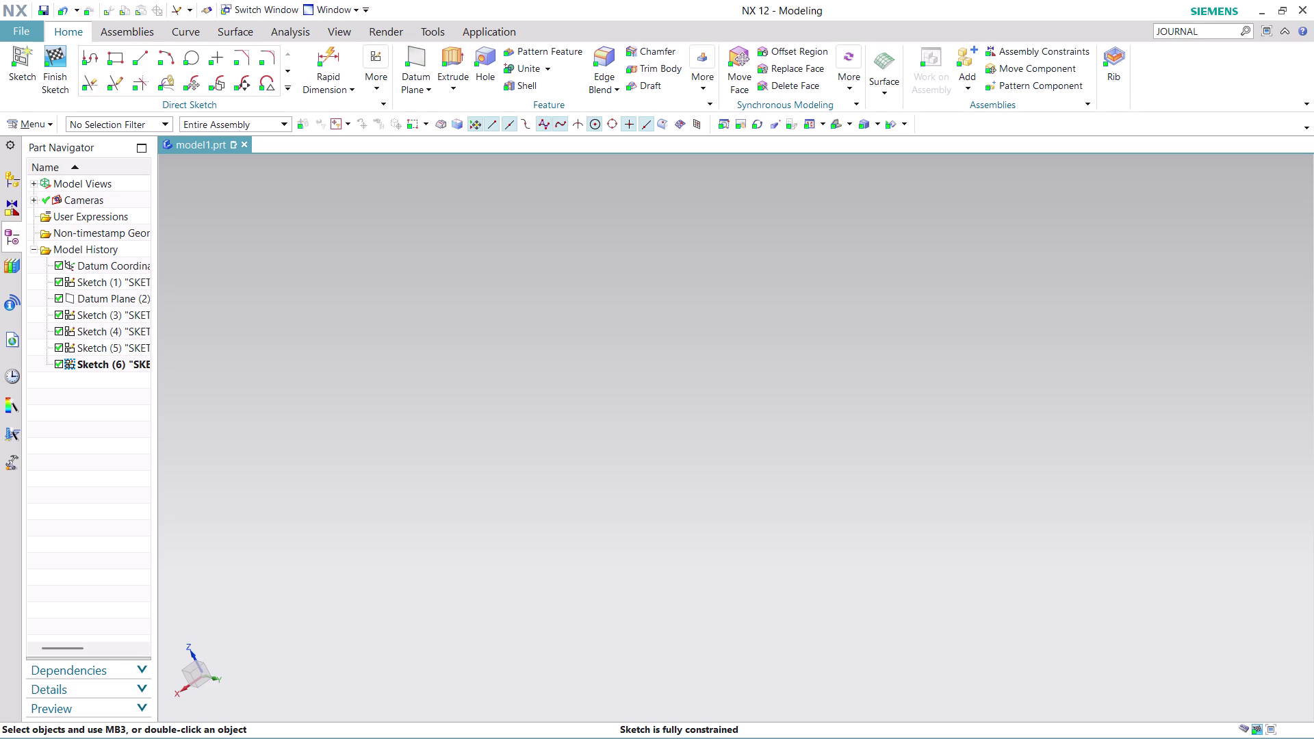
scroll(down, 3)
scroll(down, 3)
scroll(down, 3)
scroll(down, 3)
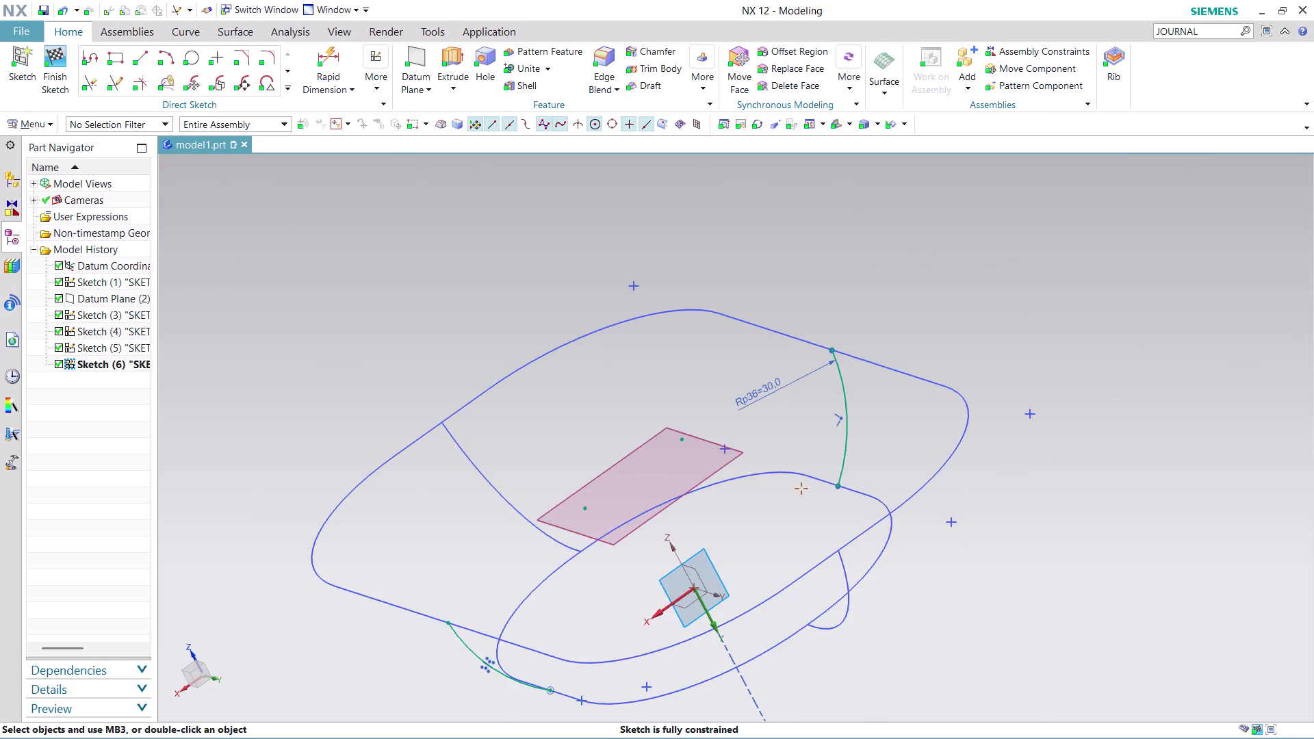
middle_drag(946, 345, 991, 348)
scroll(up, 3)
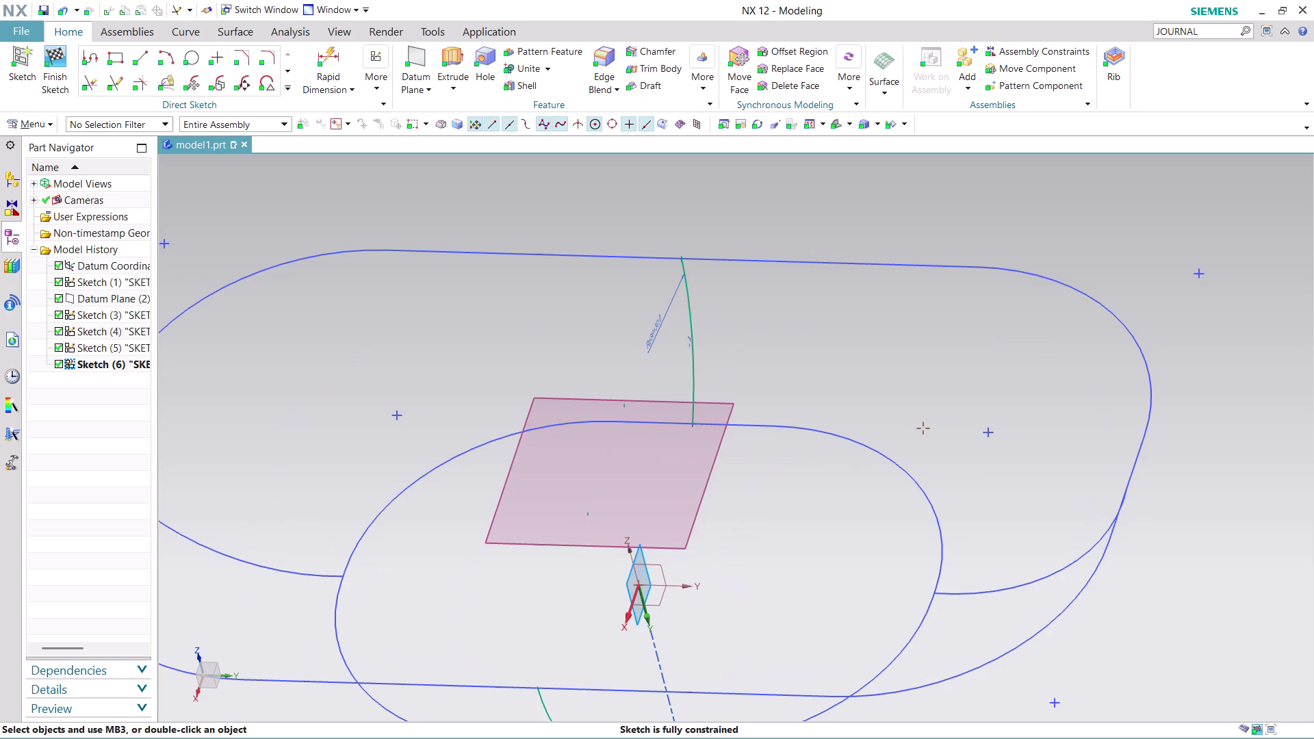
scroll(down, 3)
scroll(up, 3)
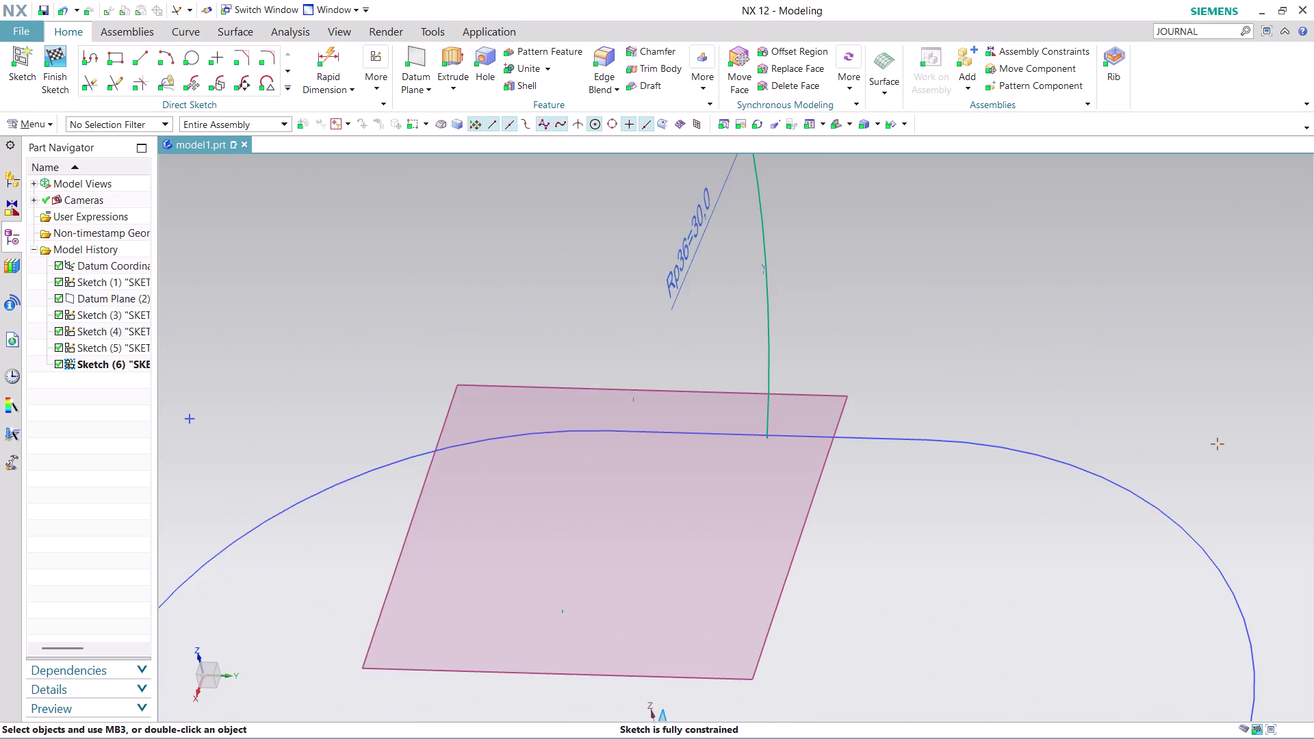
scroll(up, 3)
scroll(up, 3)
scroll(up, 3)
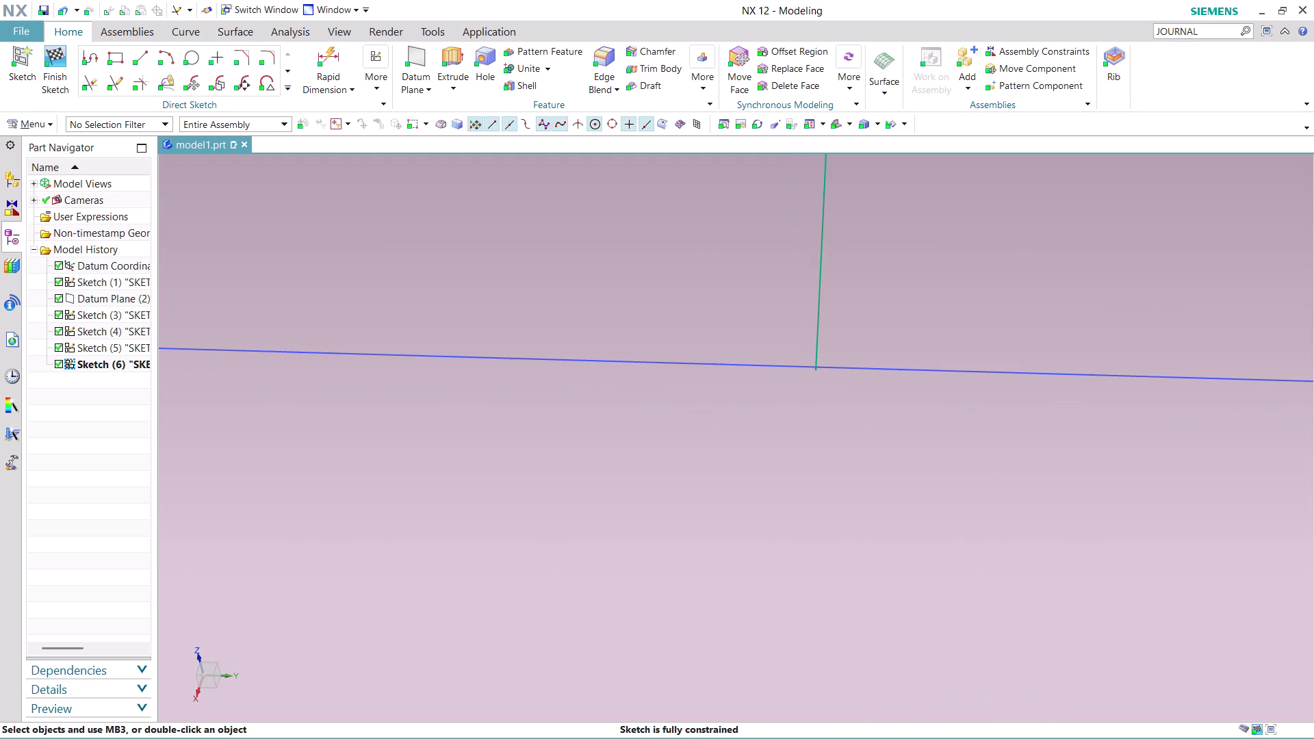
scroll(up, 3)
scroll(up, 3)
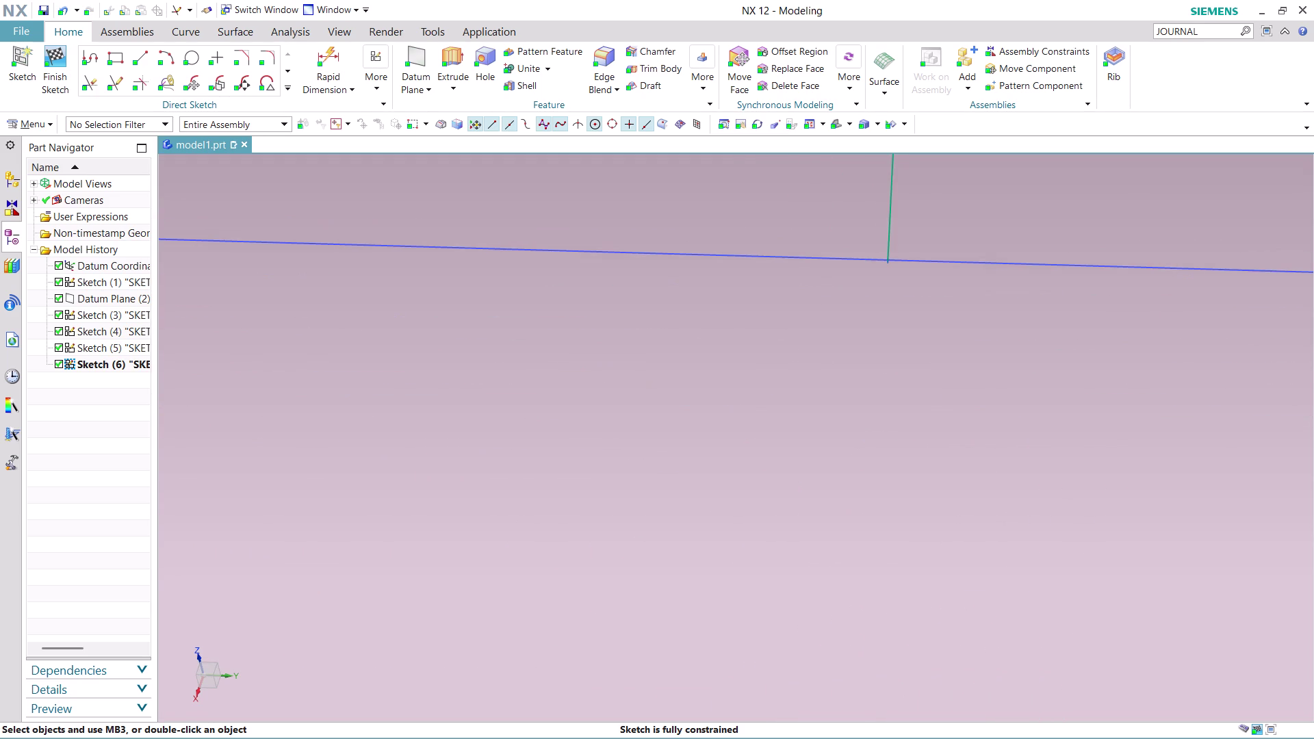
scroll(up, 3)
scroll(up, 3)
scroll(up, 3)
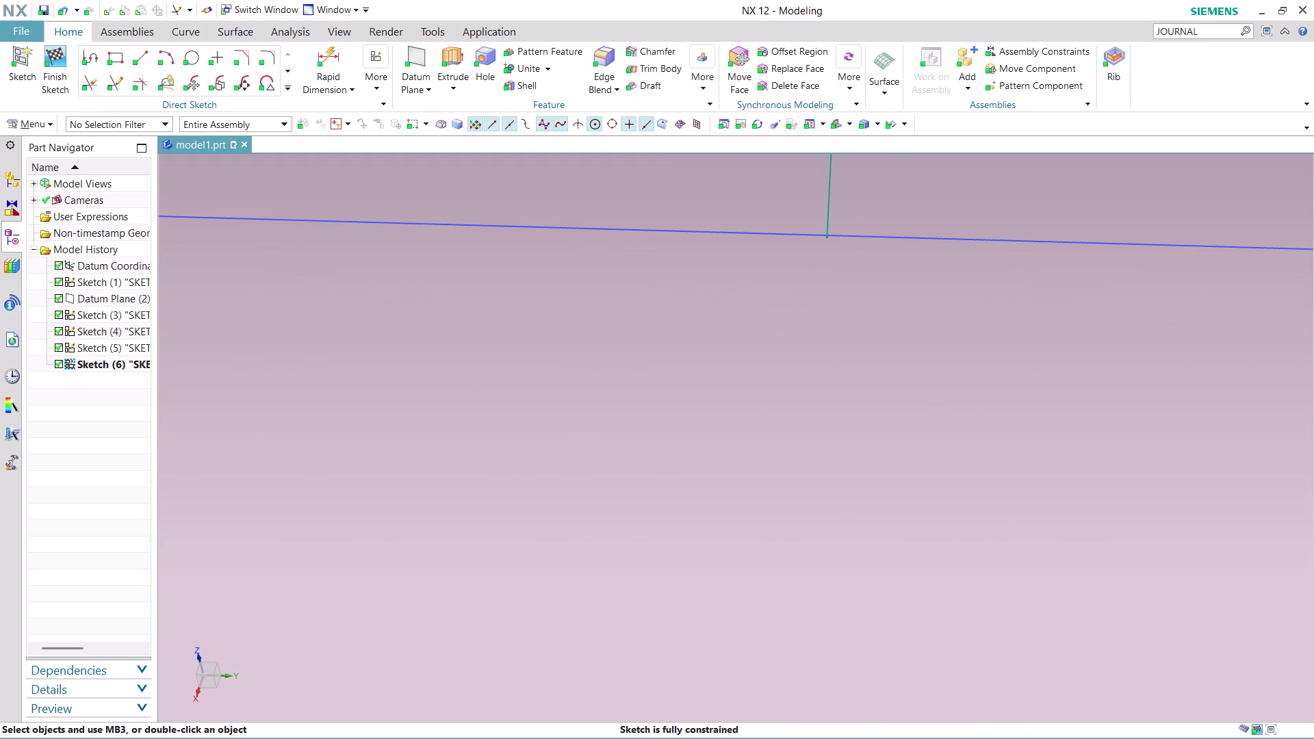
drag(829, 211, 849, 211)
drag(828, 227, 836, 249)
drag(823, 235, 829, 252)
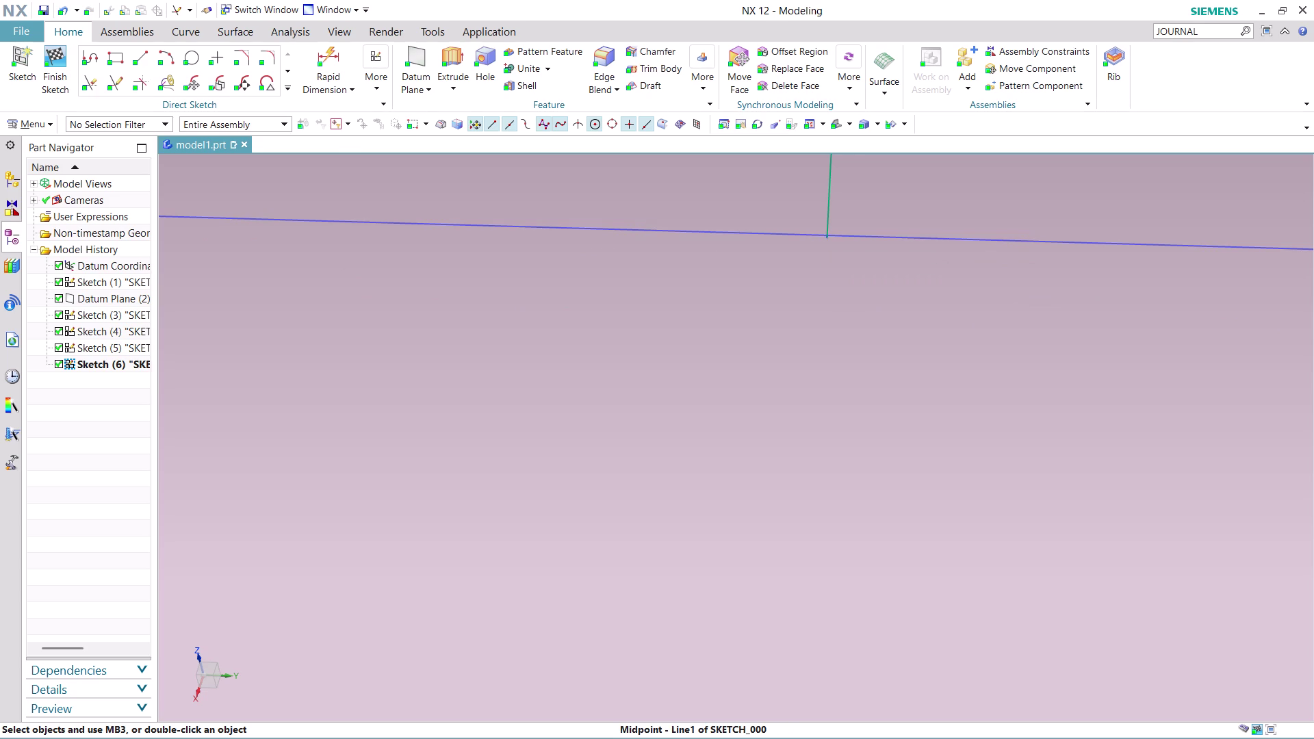
drag(828, 251, 830, 255)
scroll(down, 3)
scroll(down, 3)
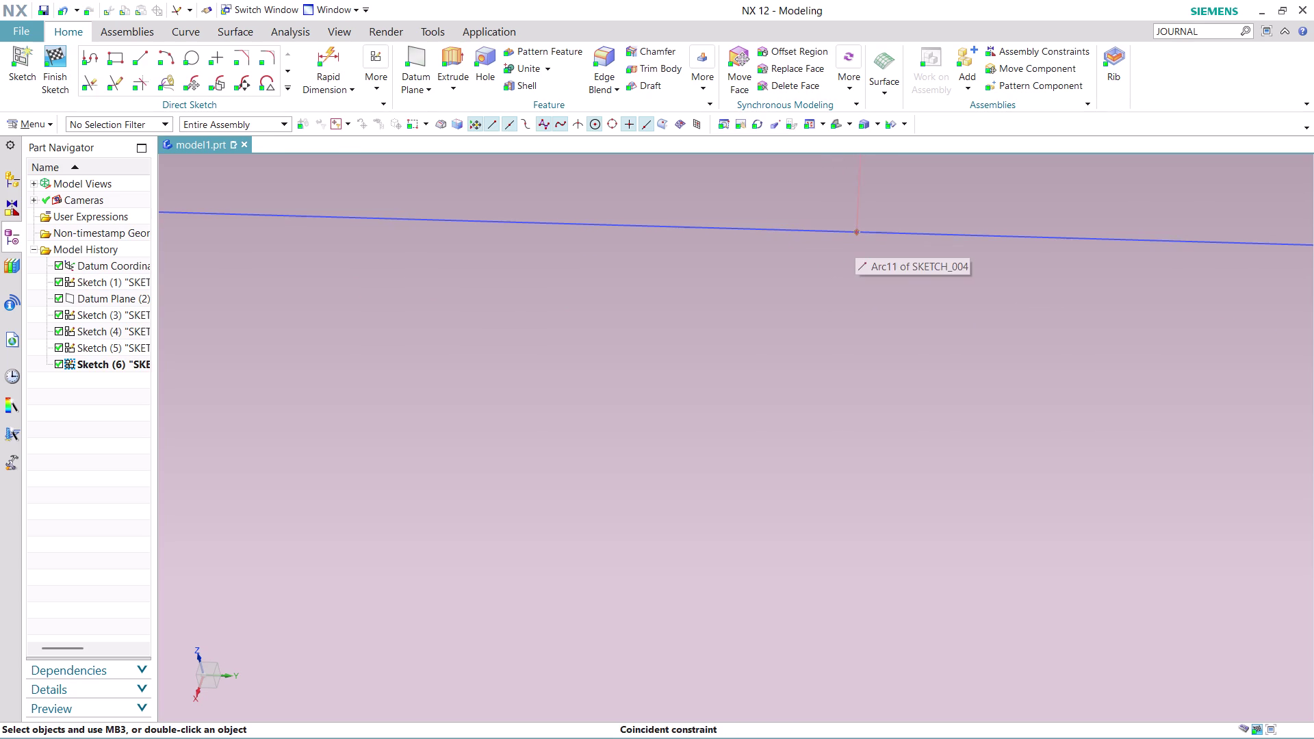
scroll(down, 3)
scroll(down, 3)
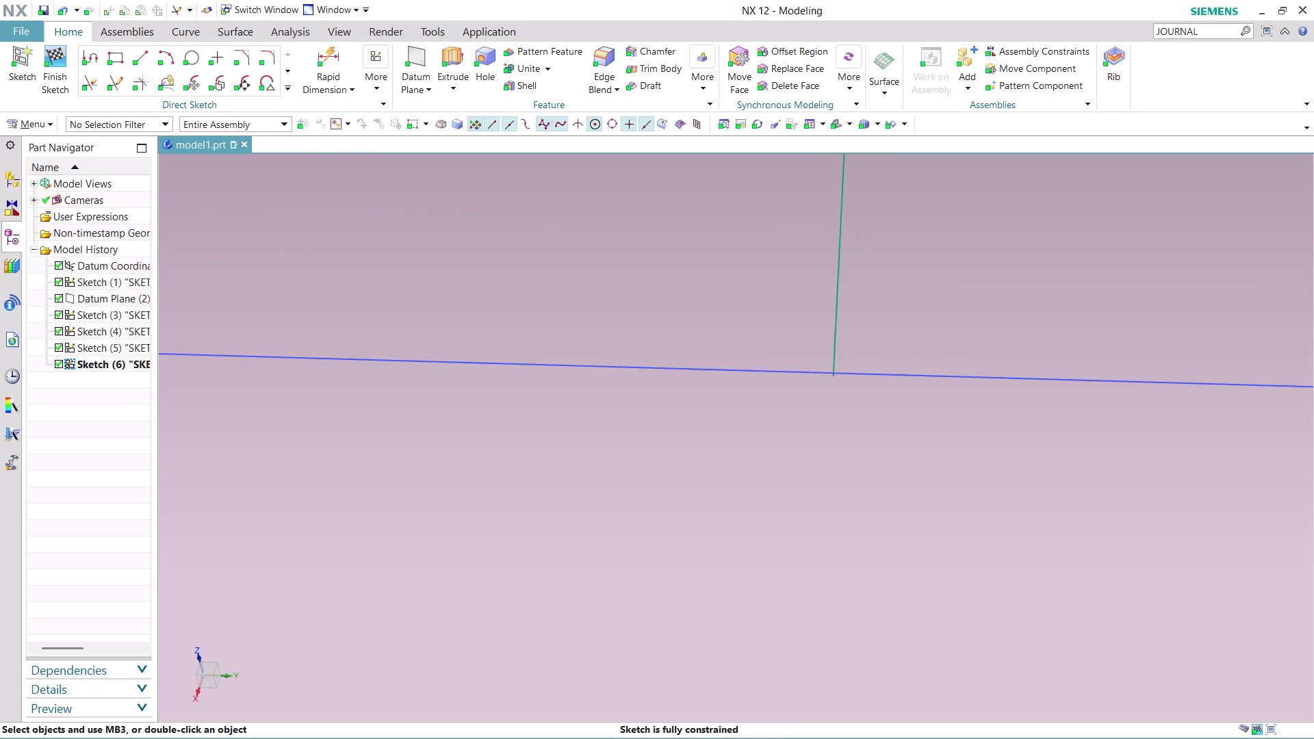
scroll(down, 3)
scroll(up, 3)
scroll(up, 3)
scroll(up, 3)
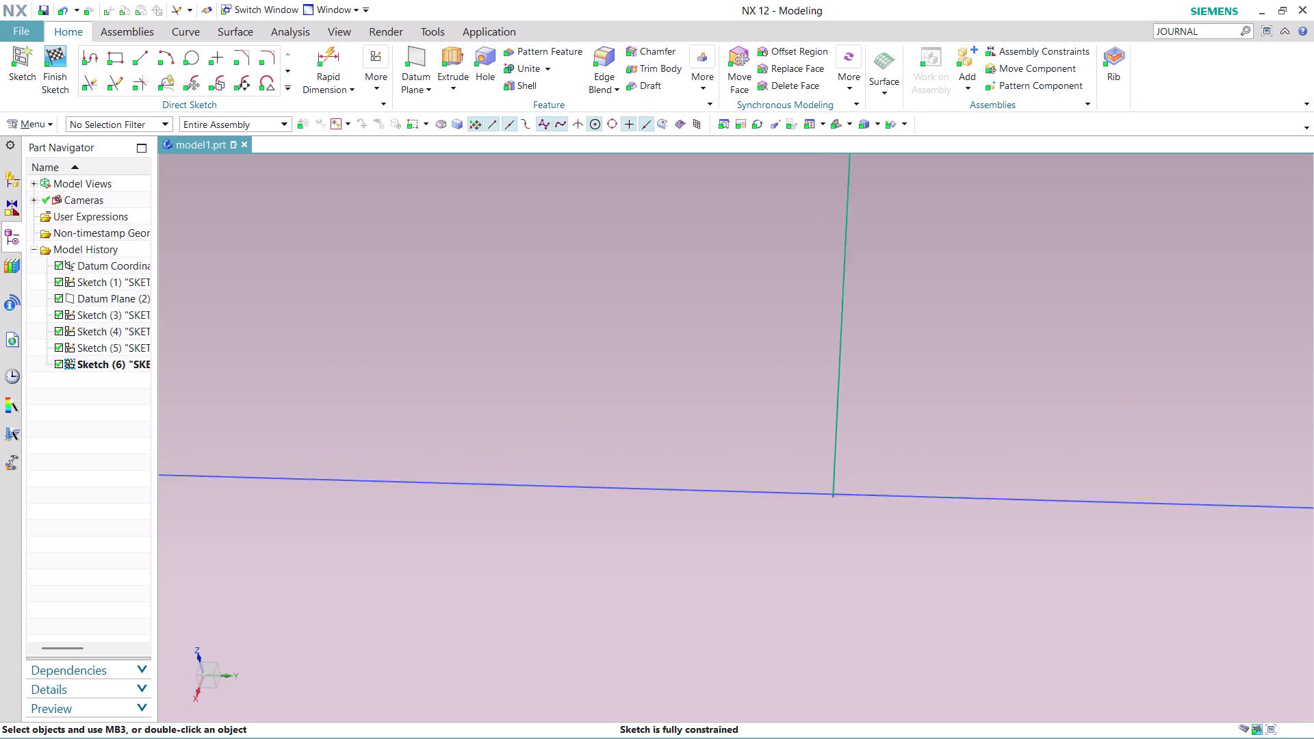
scroll(up, 3)
scroll(up, 3)
scroll(up, 3)
scroll(up, 3)
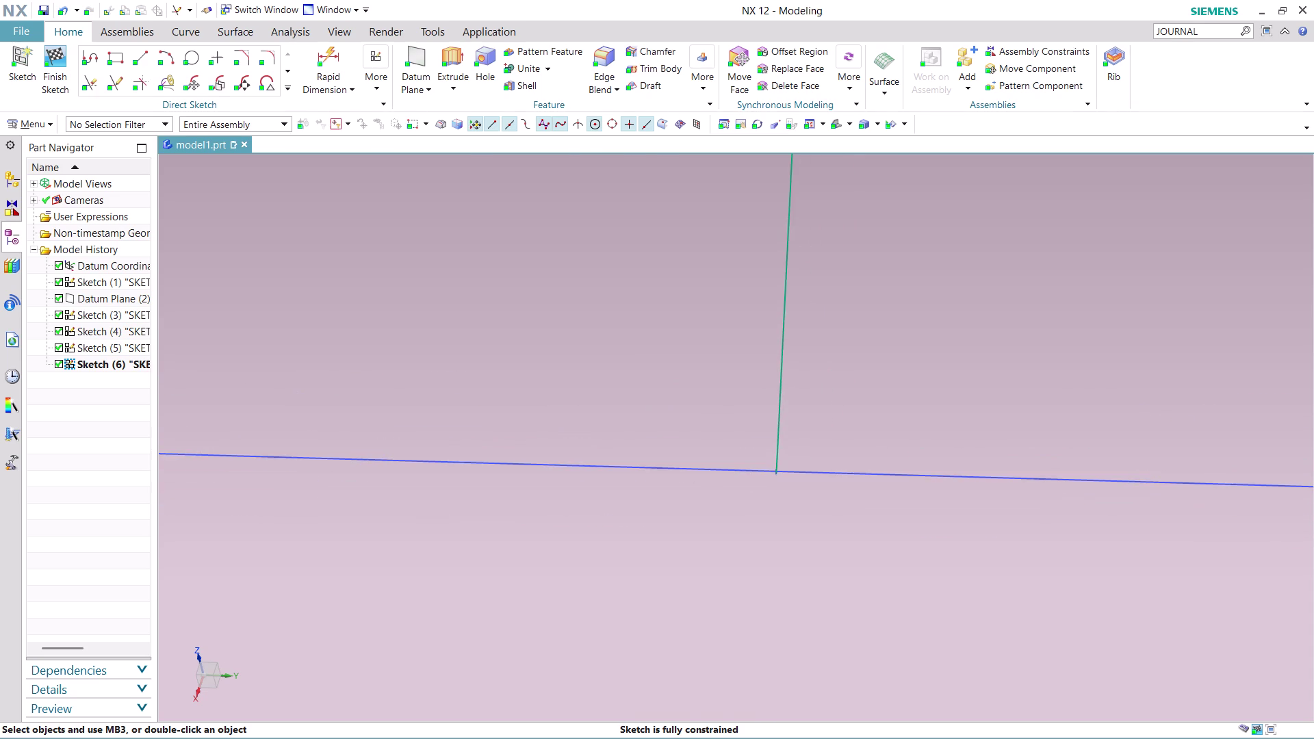
scroll(up, 3)
scroll(up, 3)
scroll(up, 3)
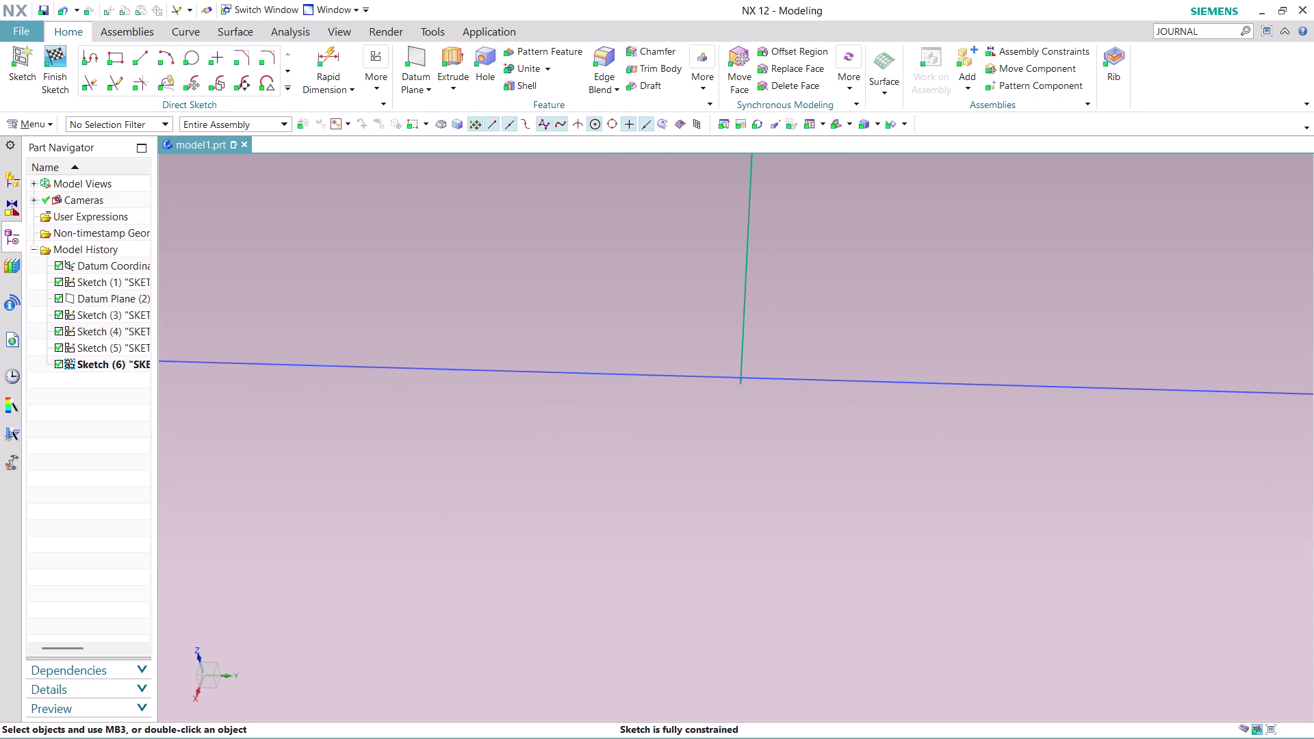
scroll(up, 3)
click(375, 81)
click(419, 119)
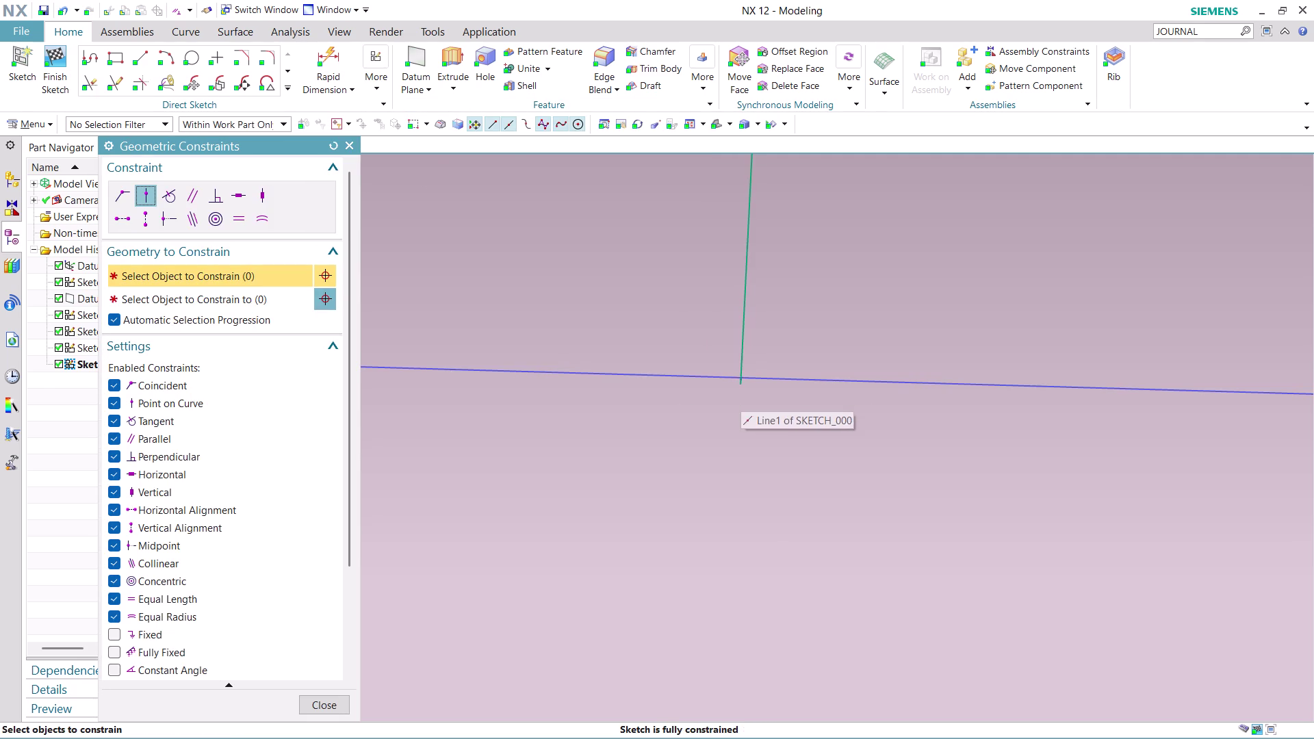
Constrain the green arc's end point coincident with the blue curve, then launch Quick Trim.
scroll(up, 3)
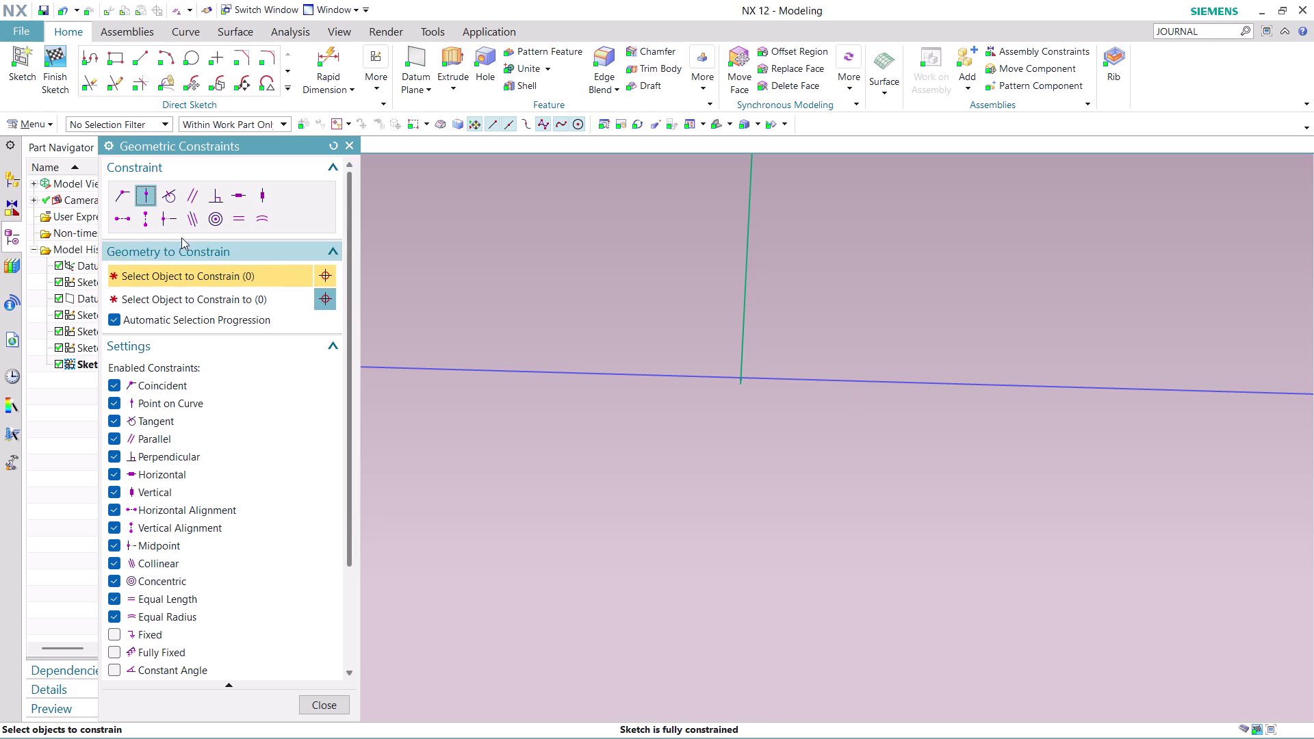
click(120, 199)
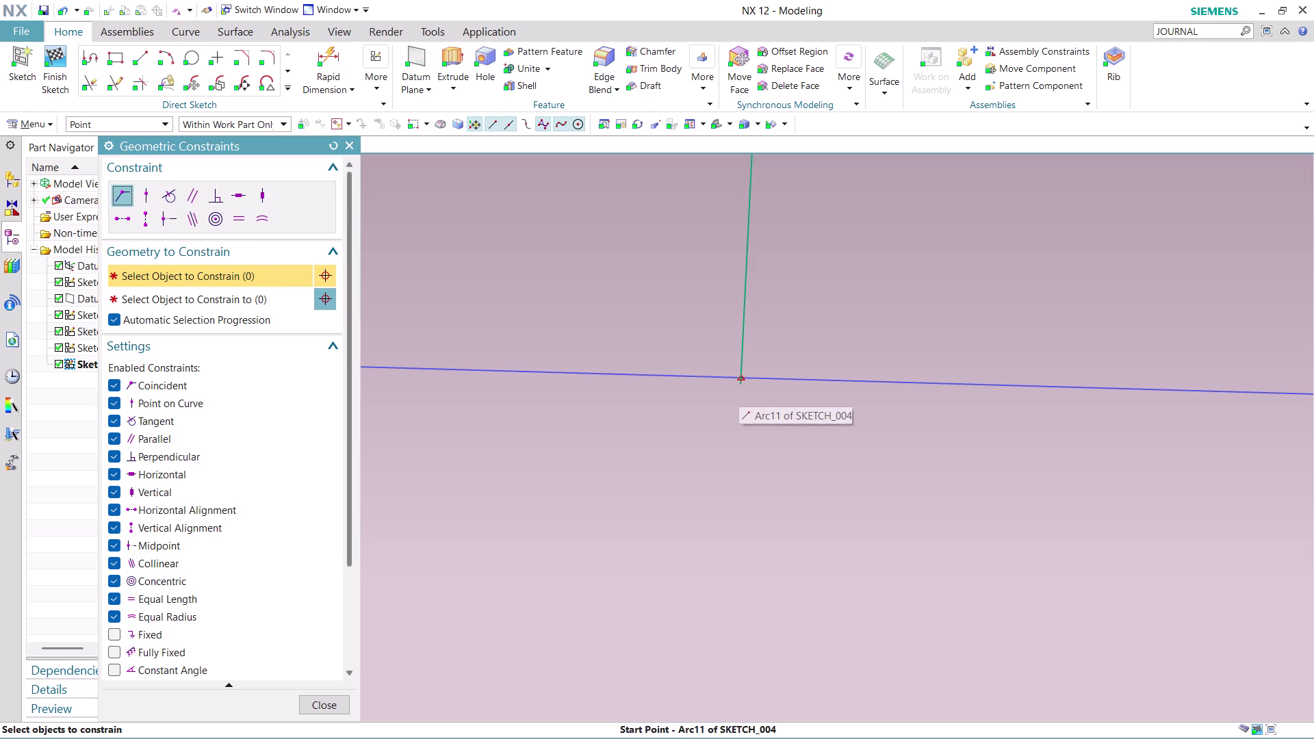
click(741, 382)
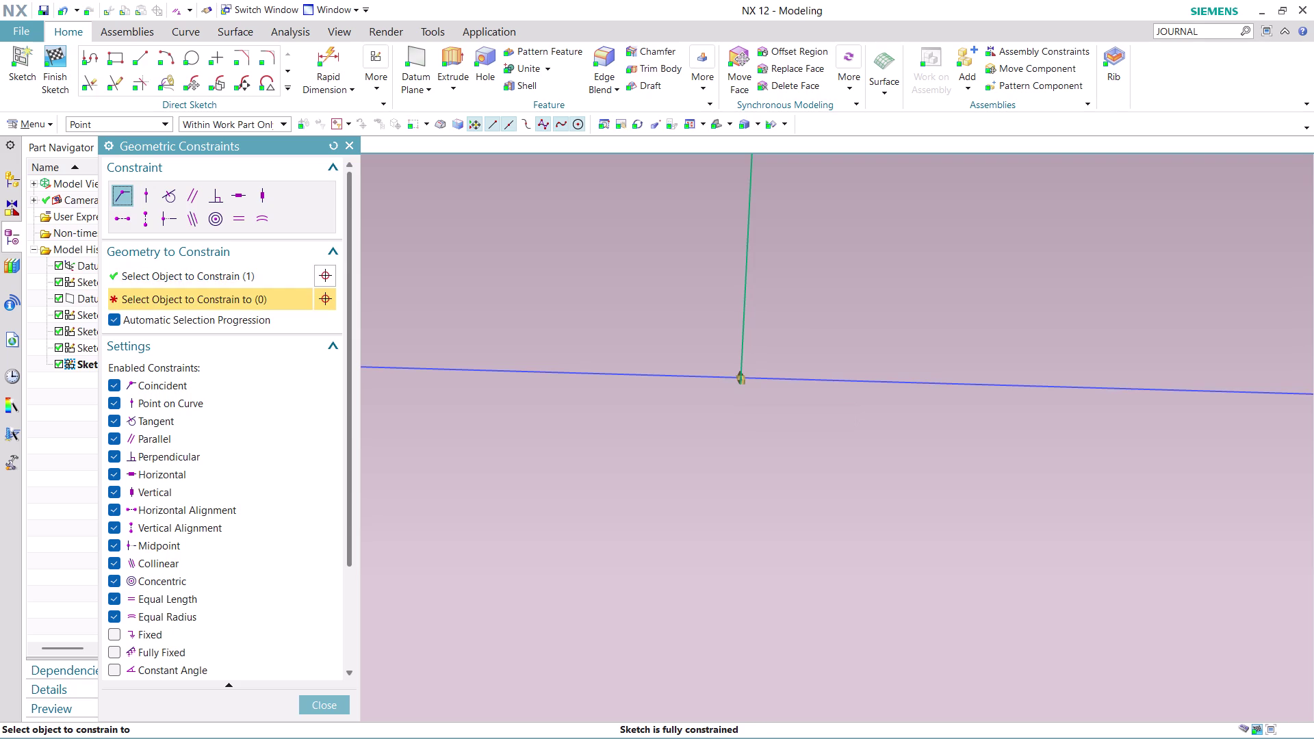
click(763, 376)
click(775, 378)
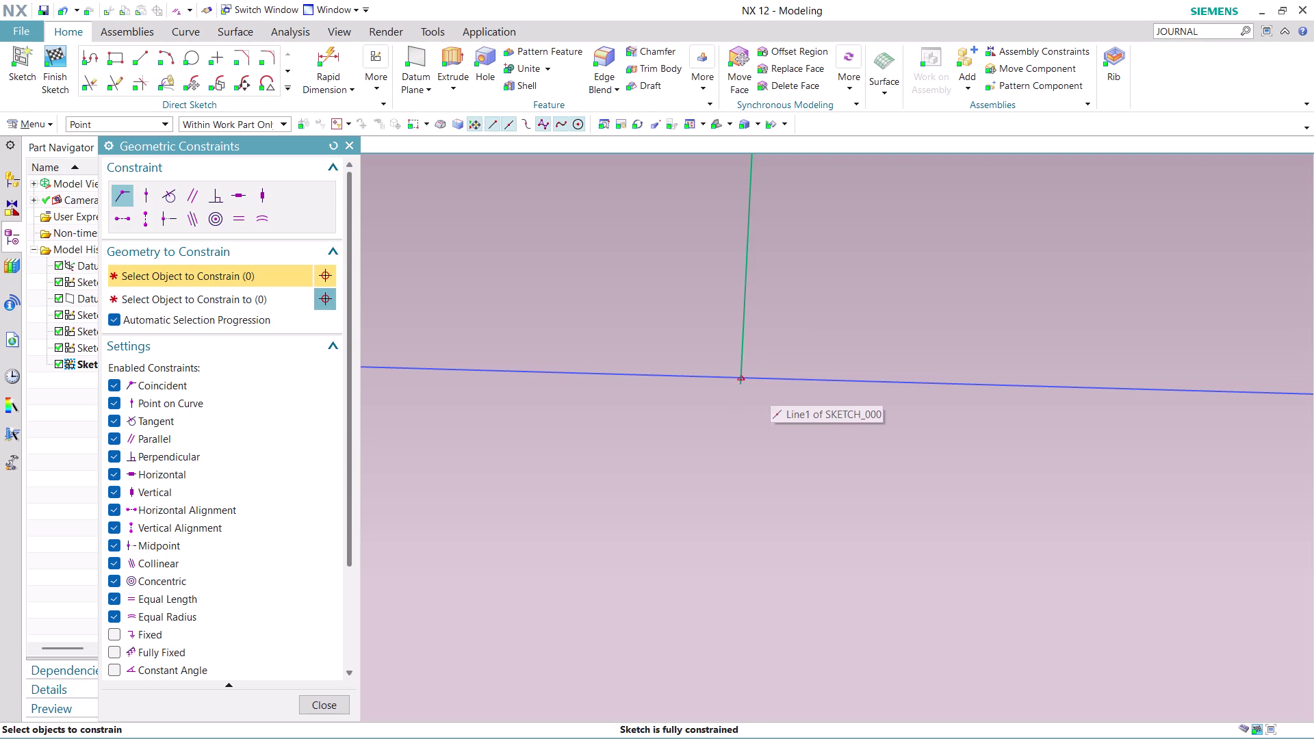
click(770, 375)
scroll(up, 3)
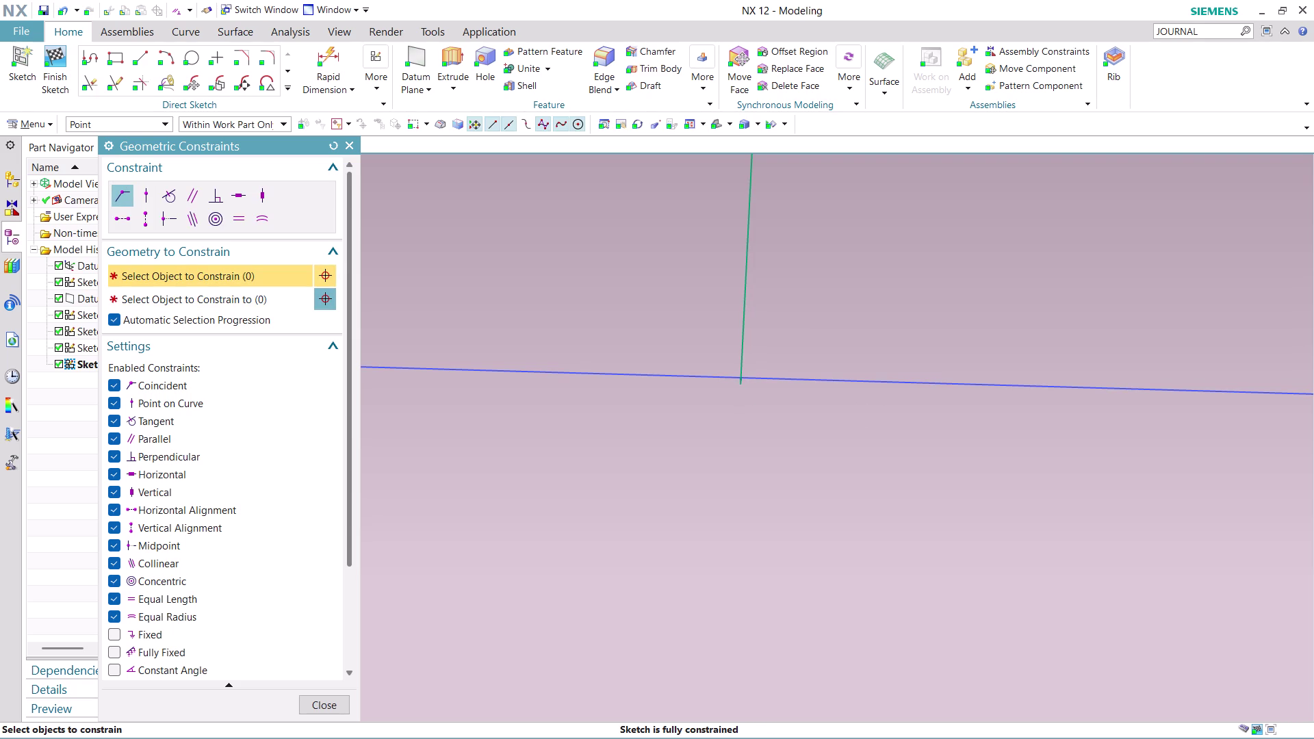
click(94, 86)
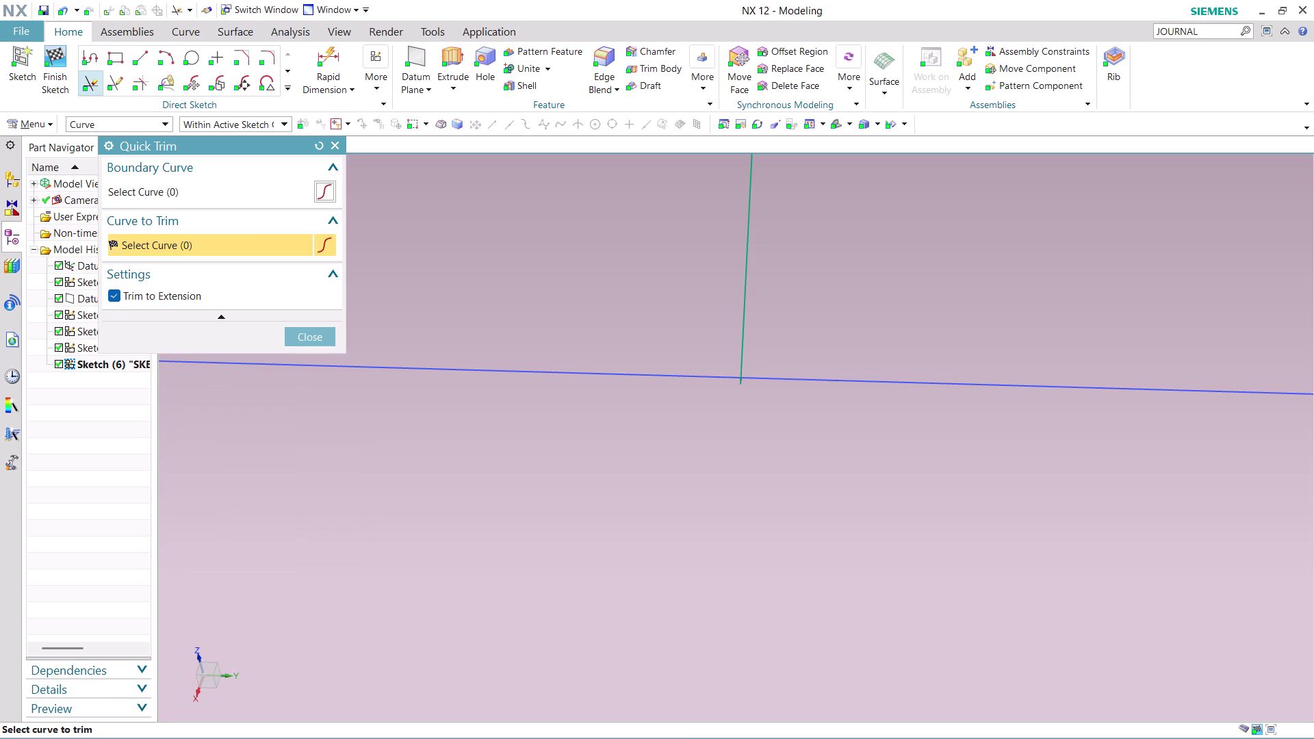
scroll(up, 3)
click(740, 384)
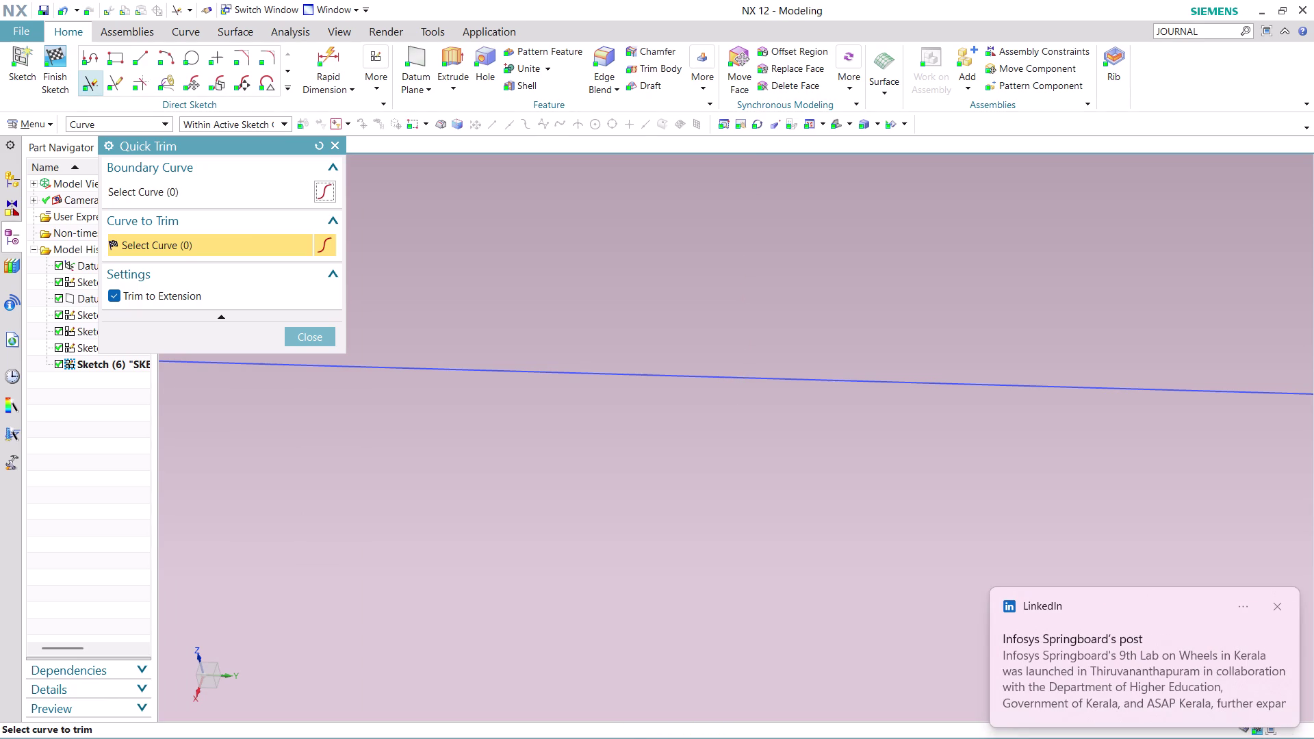
scroll(down, 3)
scroll(down, 3)
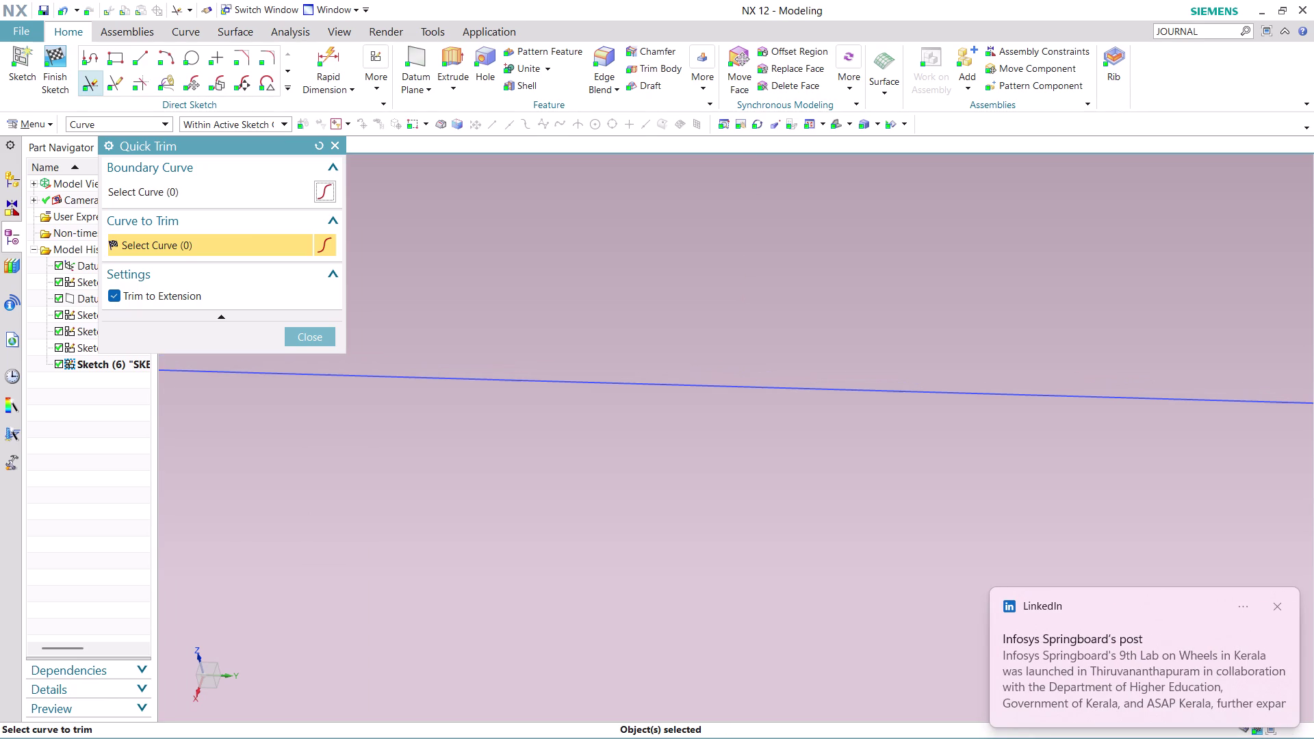
scroll(down, 3)
scroll(down, 3)
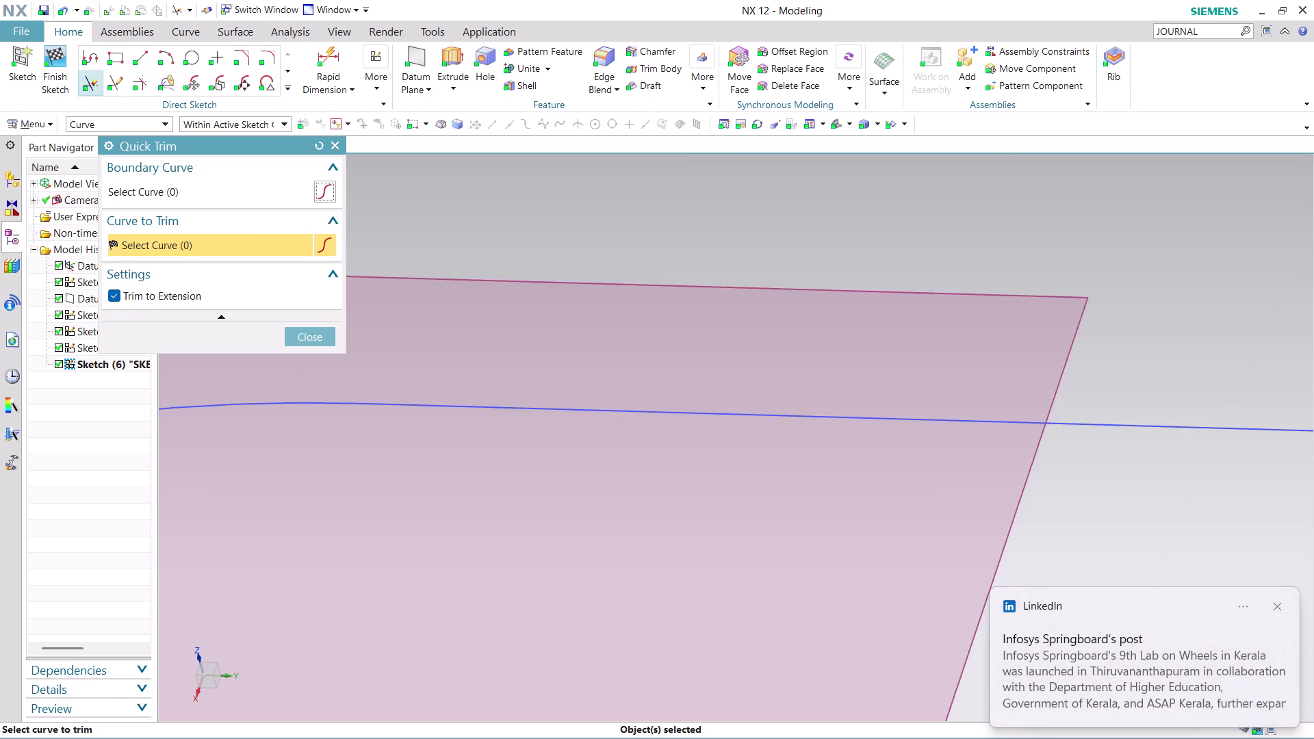
scroll(down, 3)
middle_drag(781, 603, 754, 552)
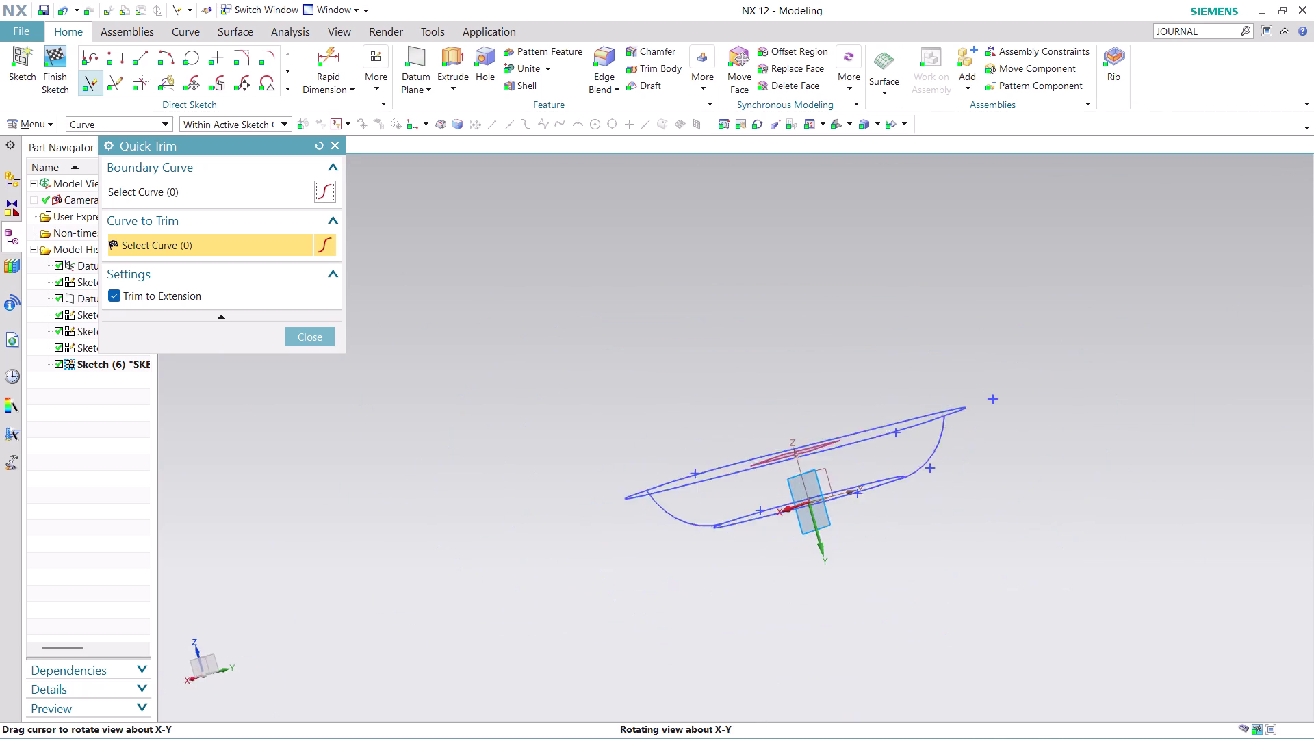
middle_drag(754, 552, 683, 575)
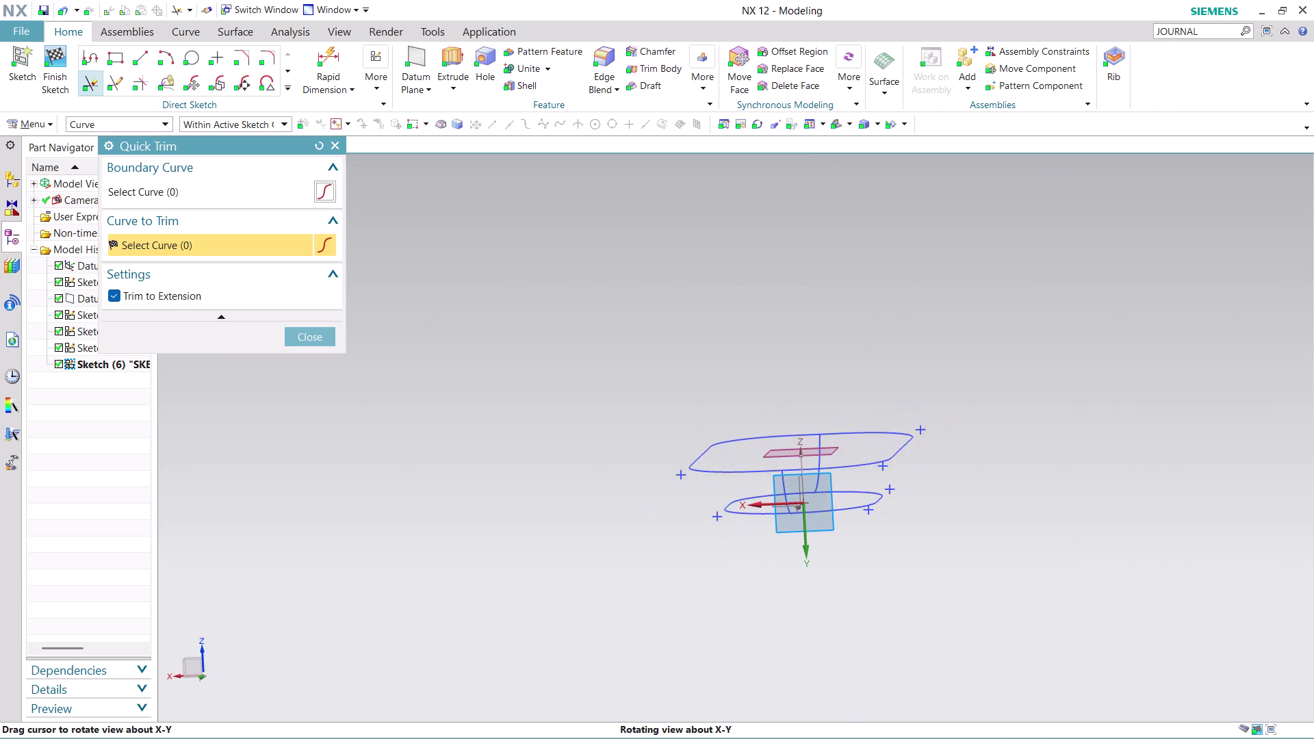
middle_drag(684, 576, 641, 573)
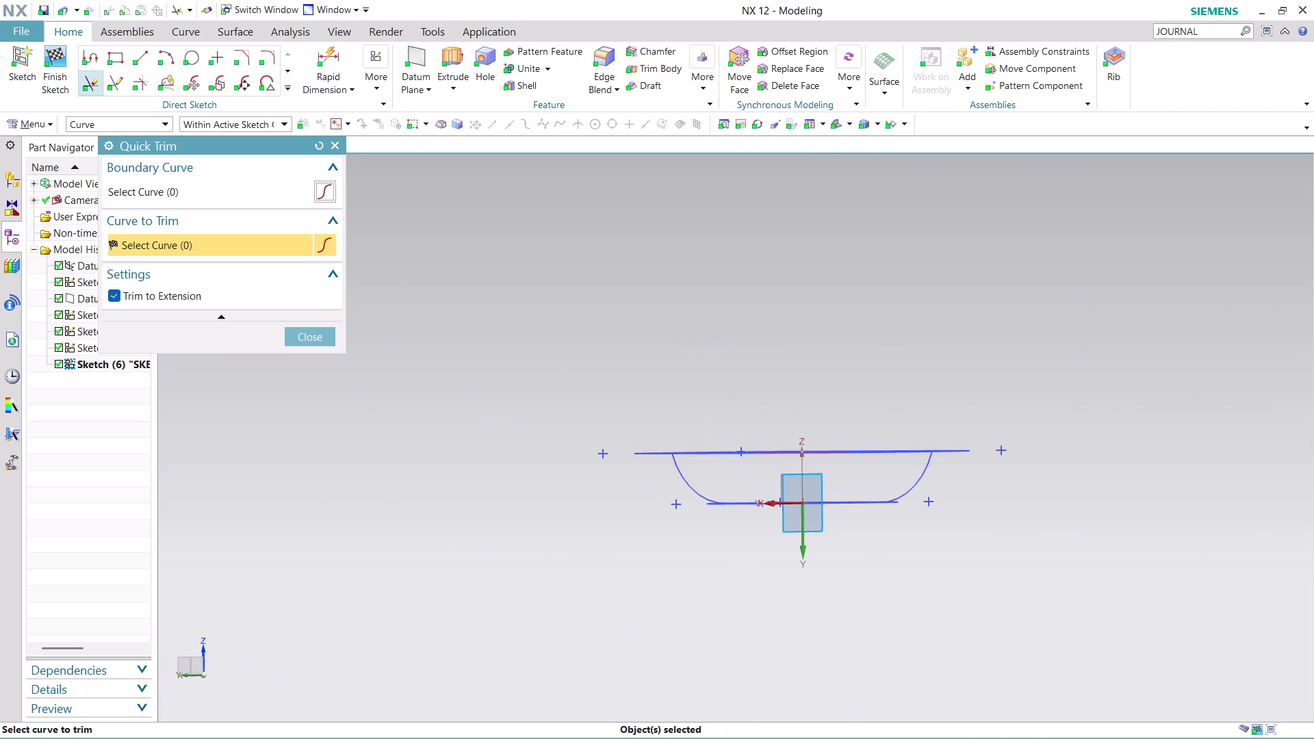
middle_drag(939, 563, 1004, 569)
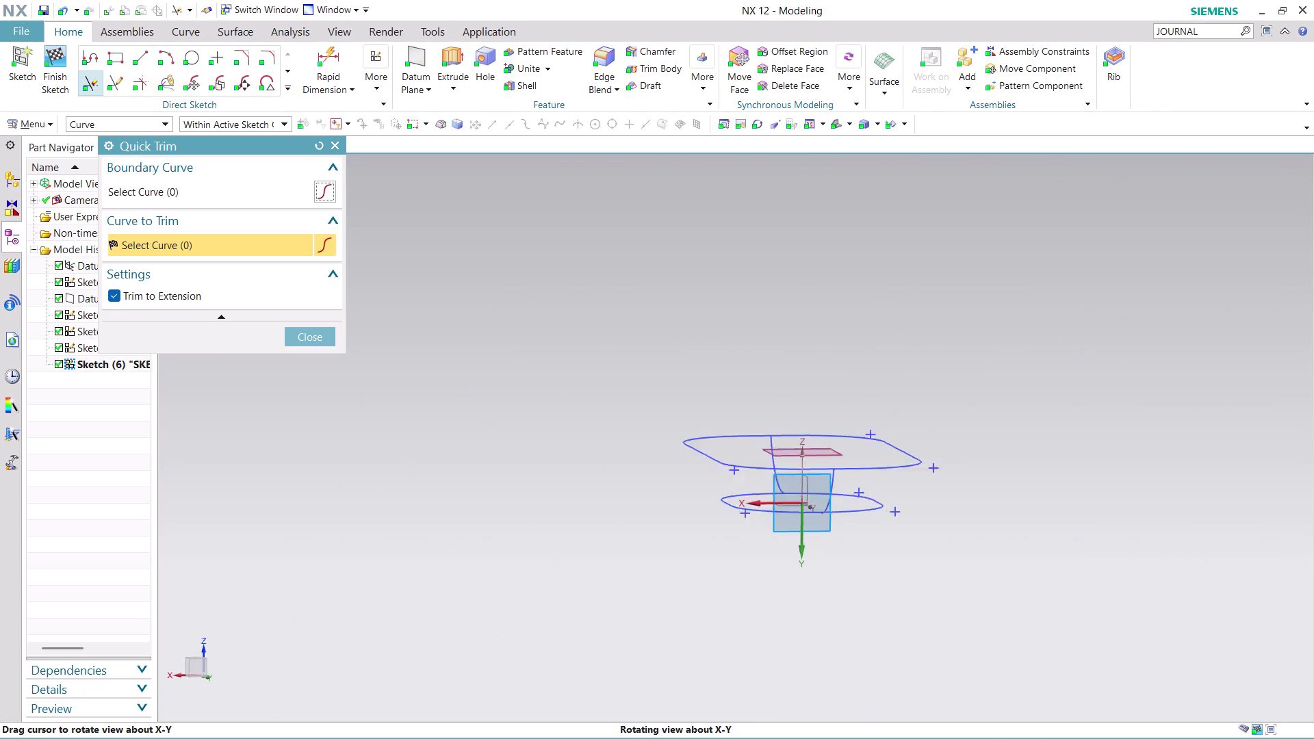
middle_drag(1005, 570, 938, 559)
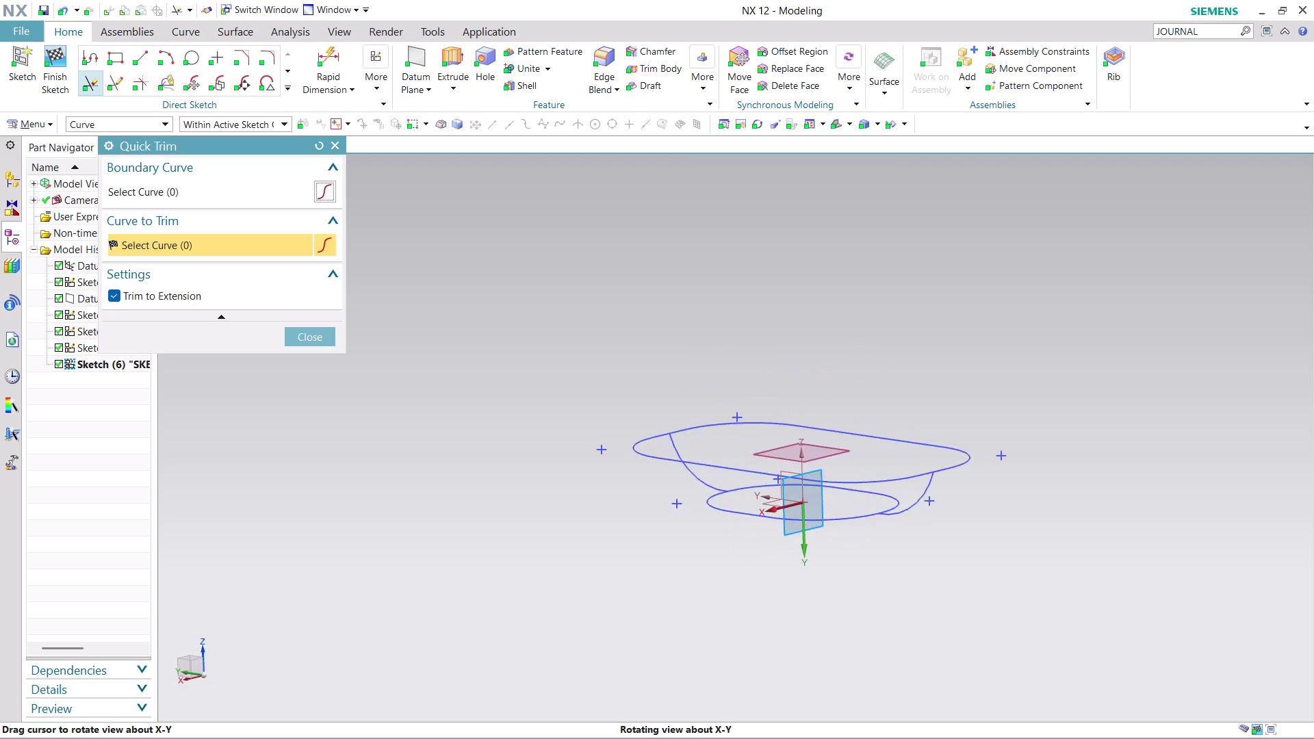
middle_drag(939, 559, 904, 571)
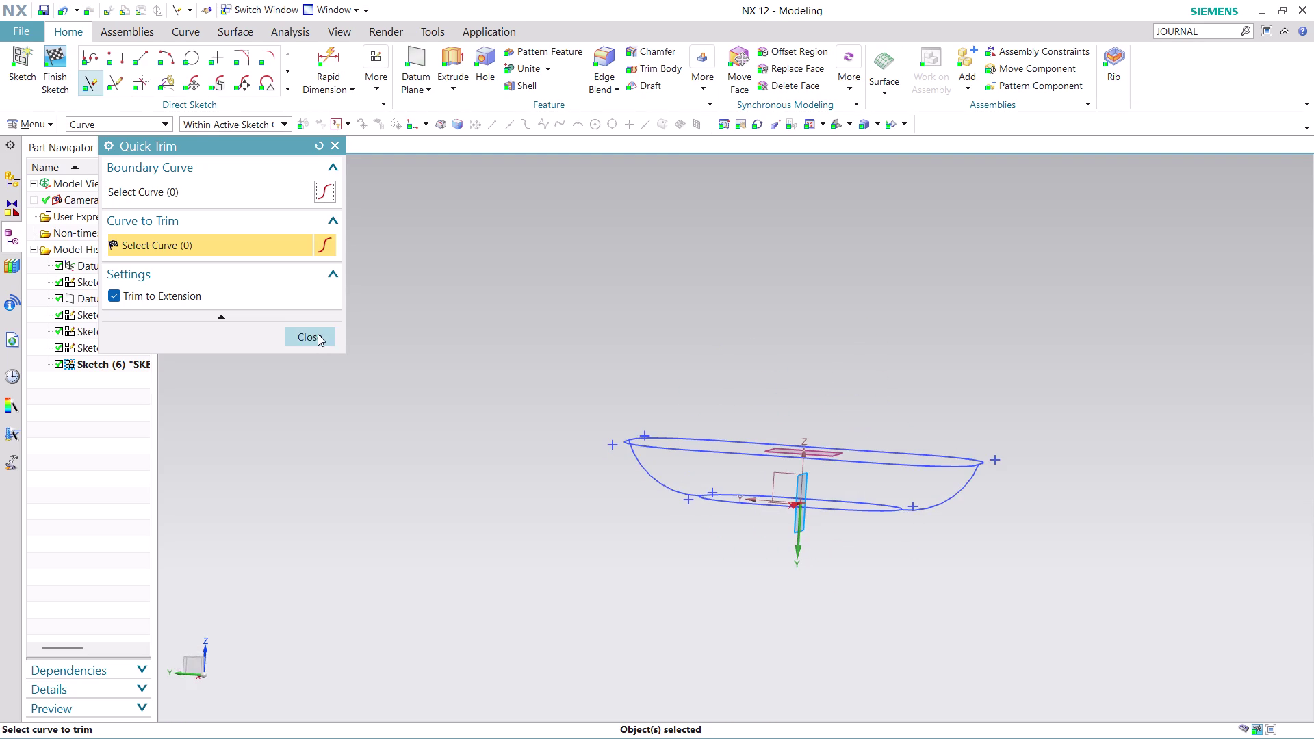
click(318, 334)
middle_drag(844, 379, 843, 378)
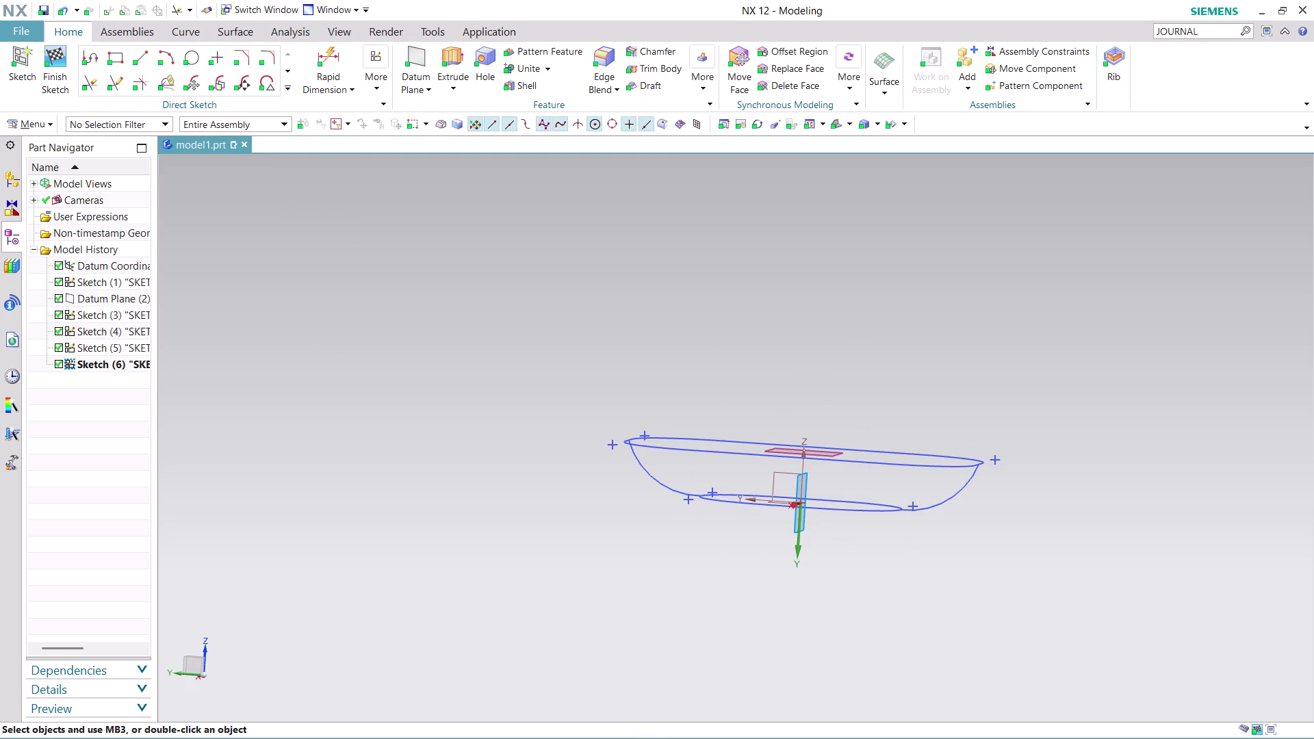
Orbit to inspect the sketches, delete the upper ellipse sketch, and dismiss the warnings.
middle_drag(844, 378, 1028, 389)
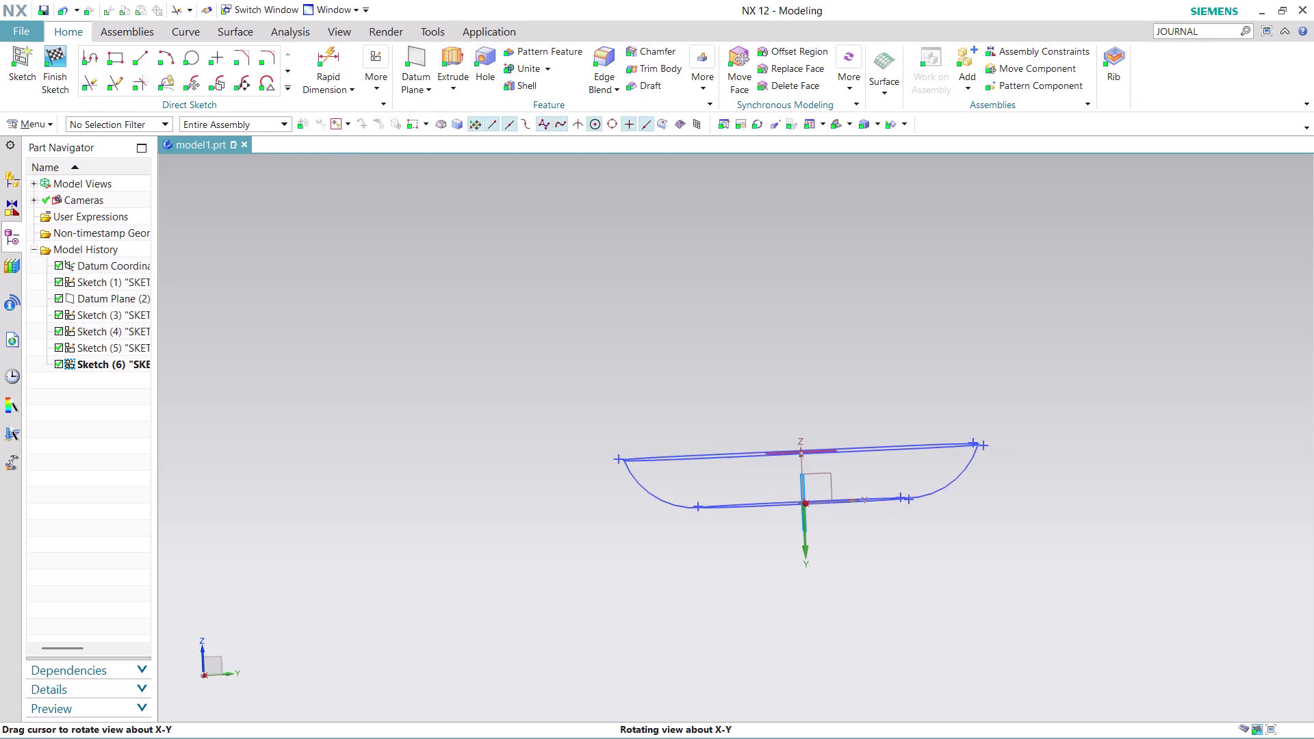
middle_drag(1029, 389, 1045, 422)
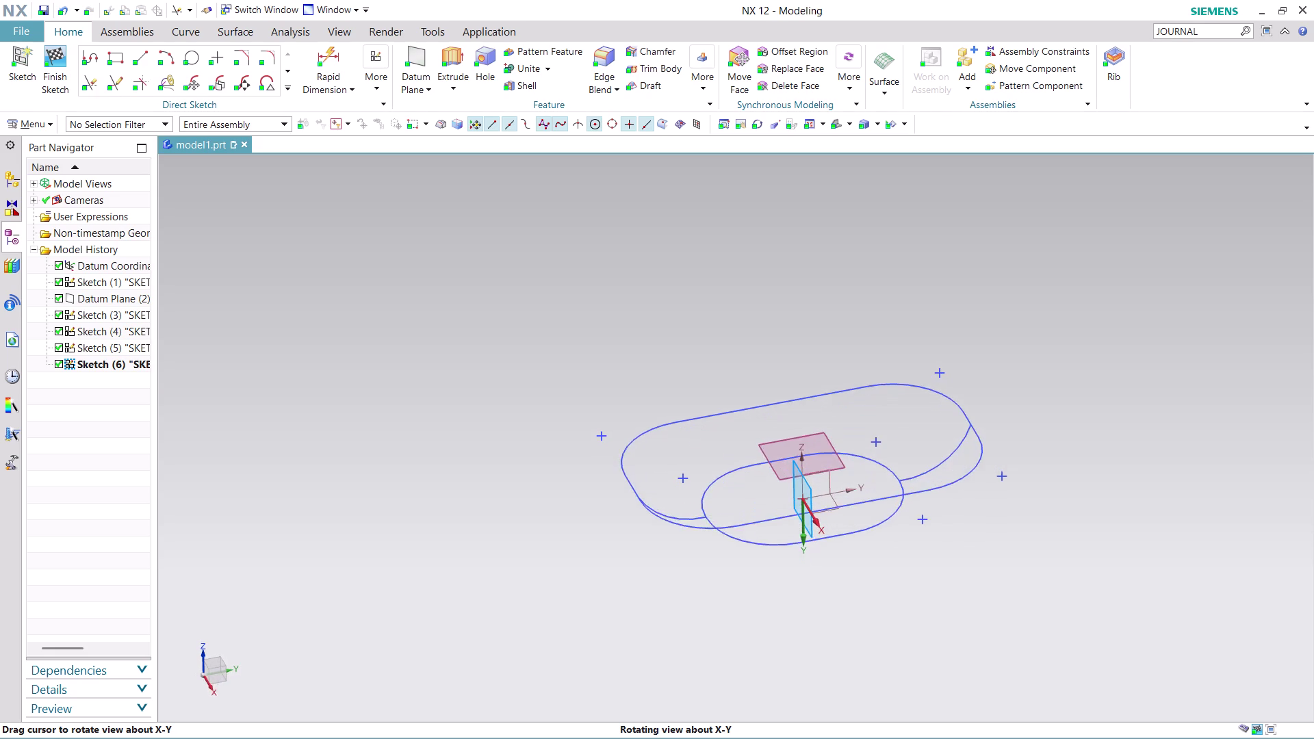
middle_drag(1044, 423, 1060, 591)
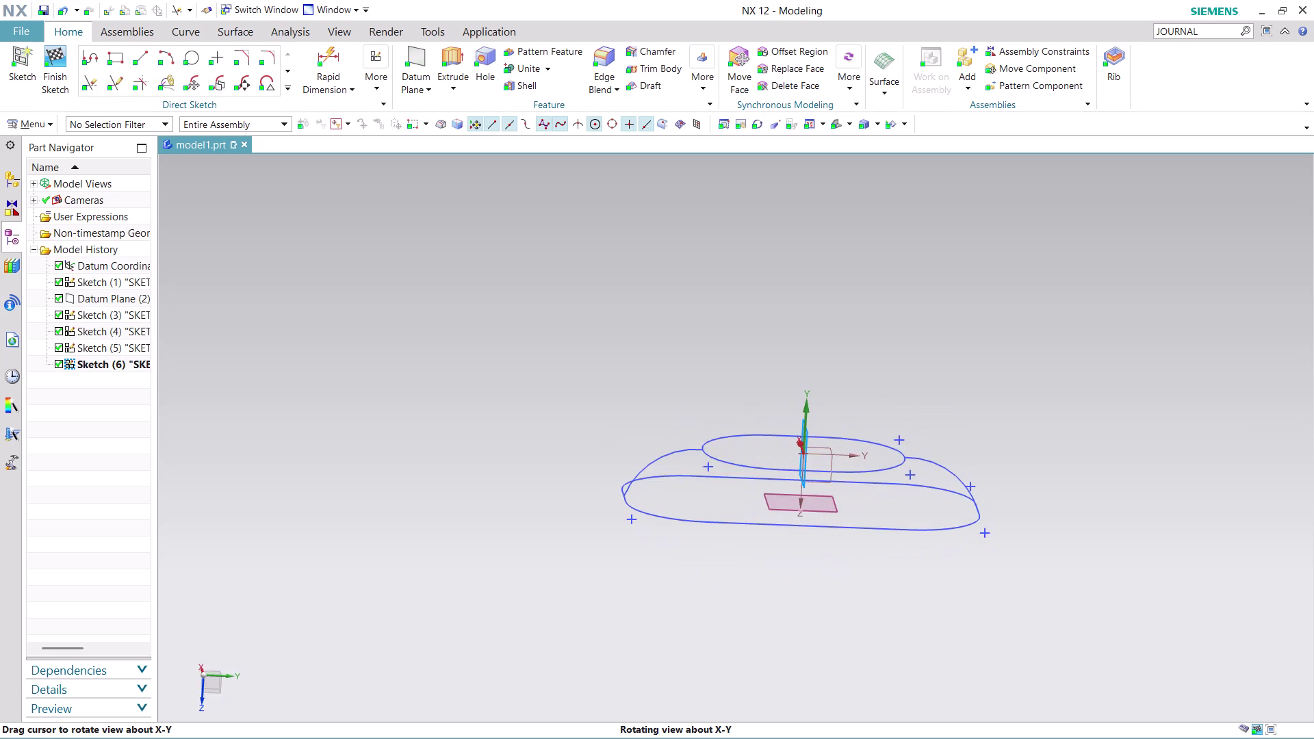
middle_drag(1060, 592, 1052, 590)
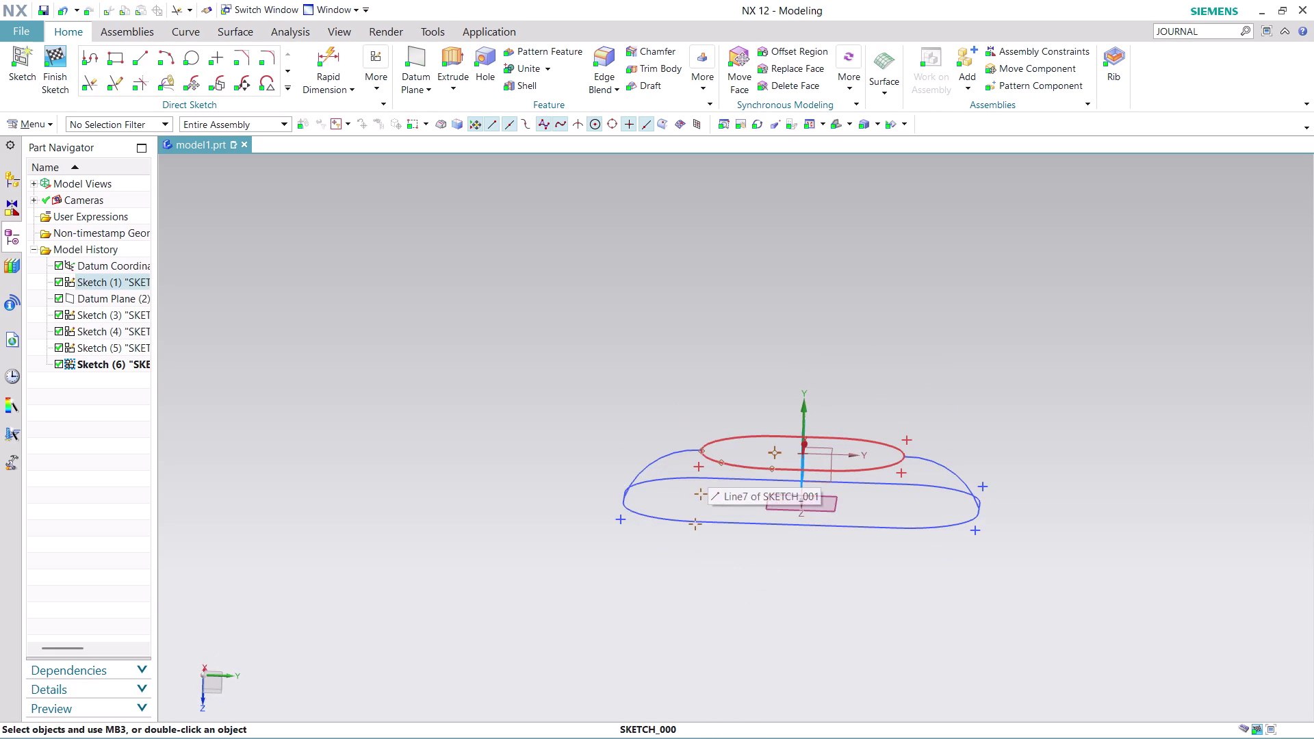
key(Escape)
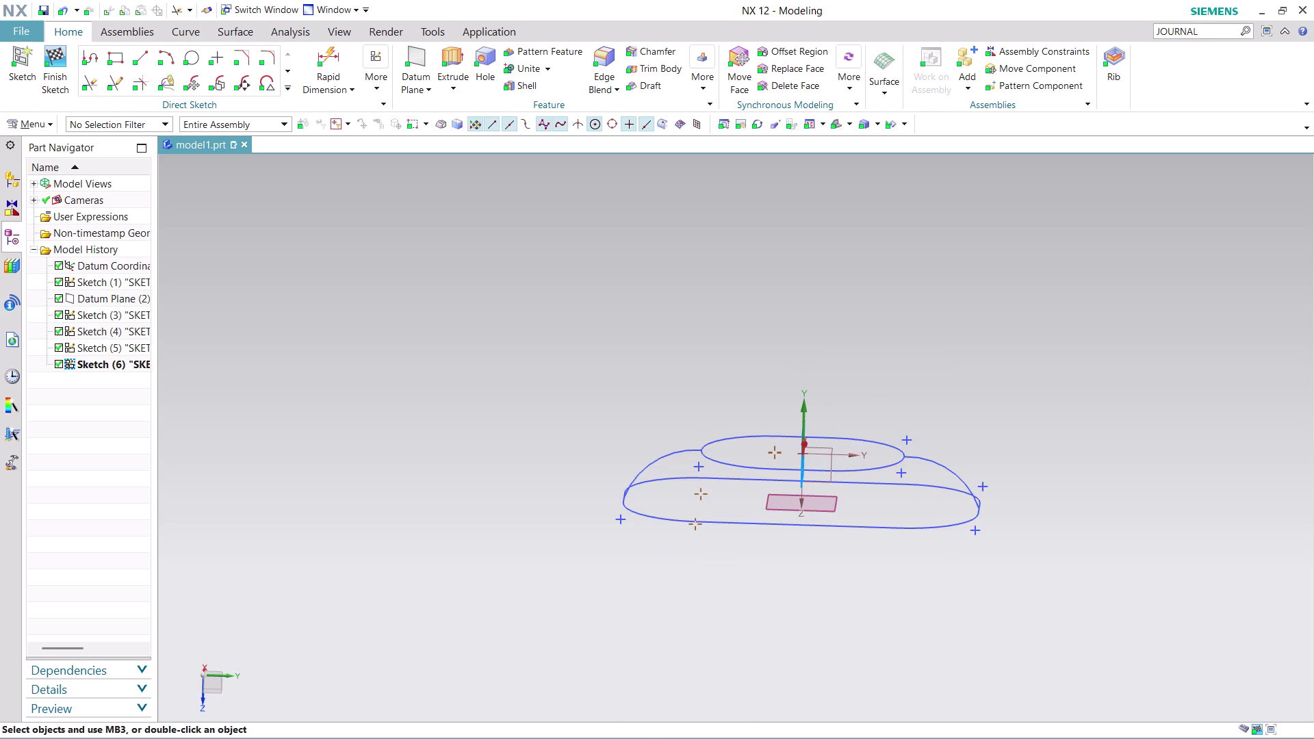
right_click(699, 468)
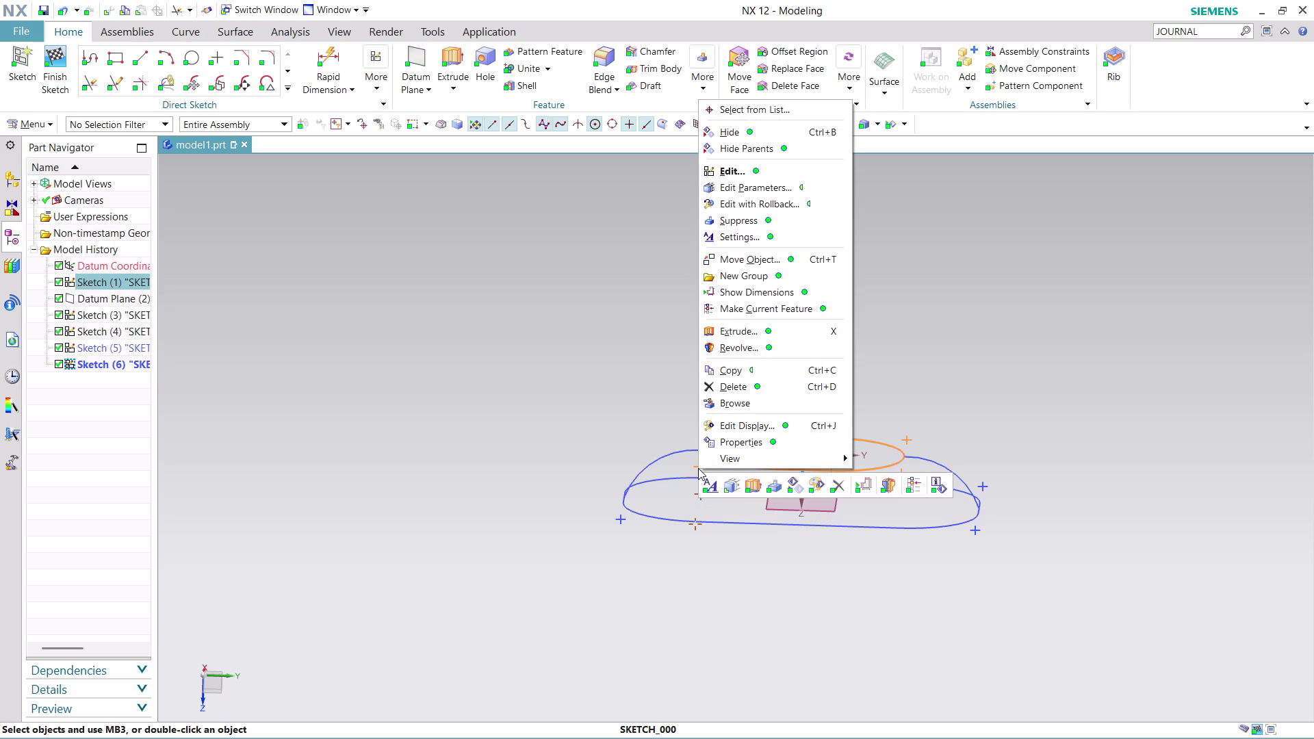
click(756, 389)
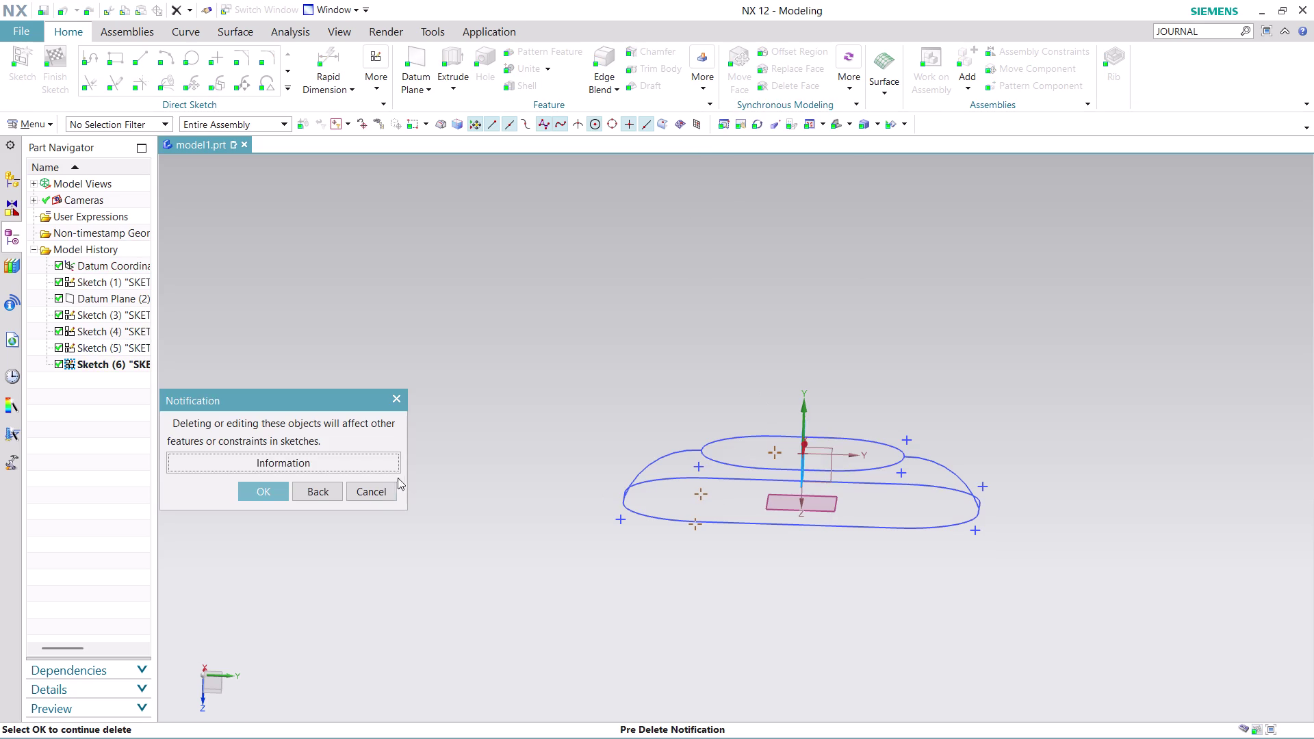
click(246, 494)
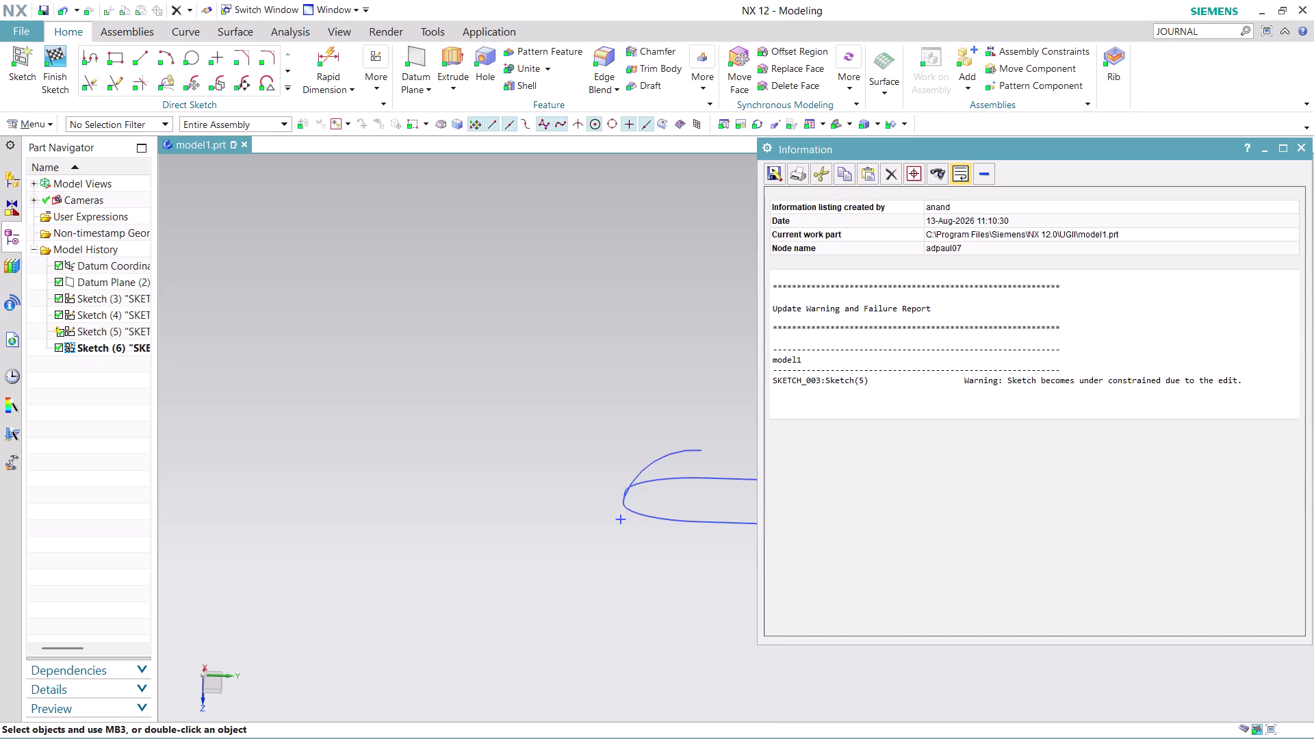
click(1300, 150)
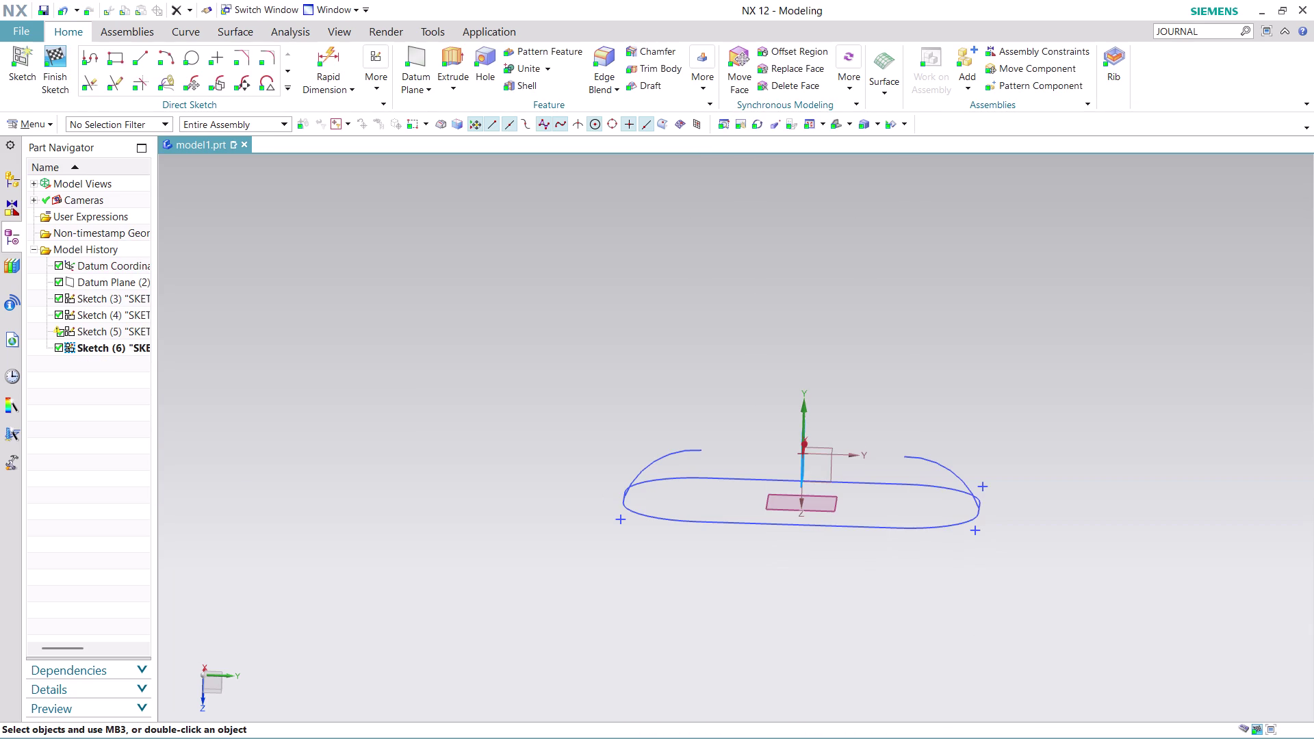
Remove the remaining later sketches and the datum plane, keeping only the datum coordinate system.
key(ctrl+z)
key(ctrl+z)
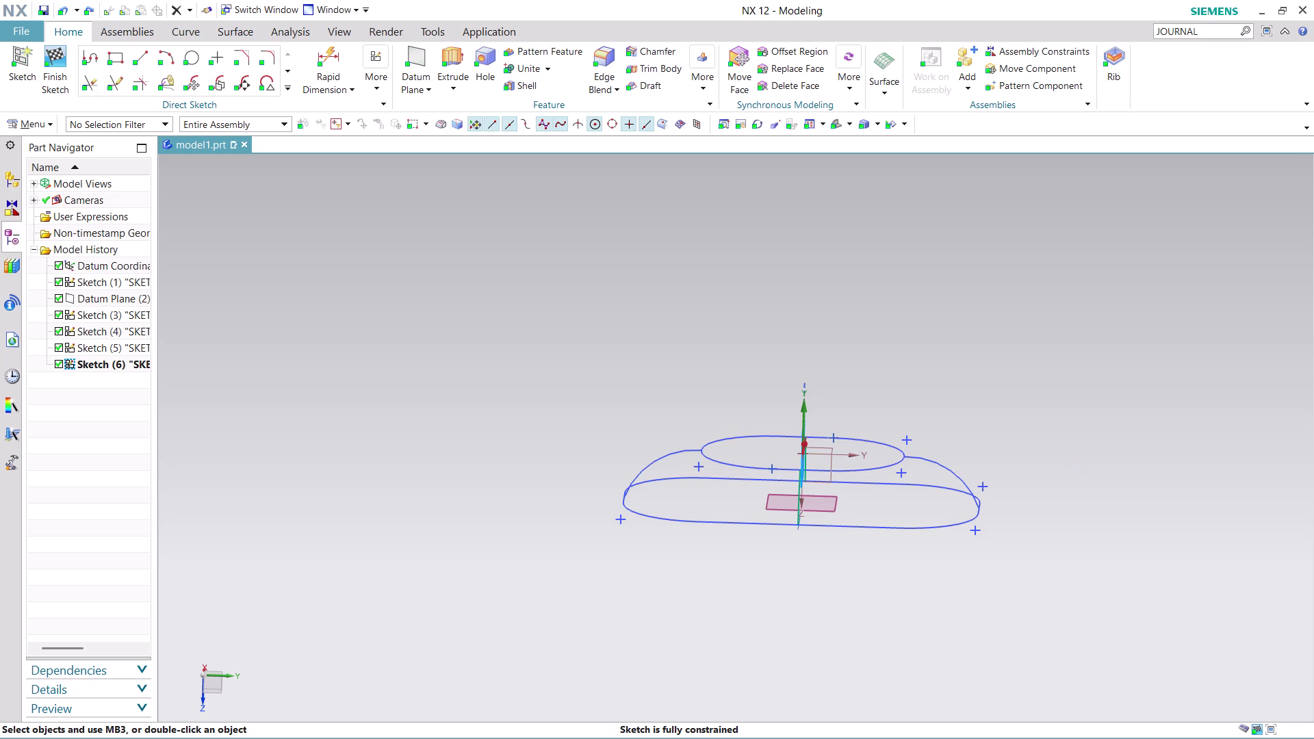
key(ctrl+z)
key(ctrl+z)
key(ctrl+z)
key(ctrl+z)
key(ctrl+z)
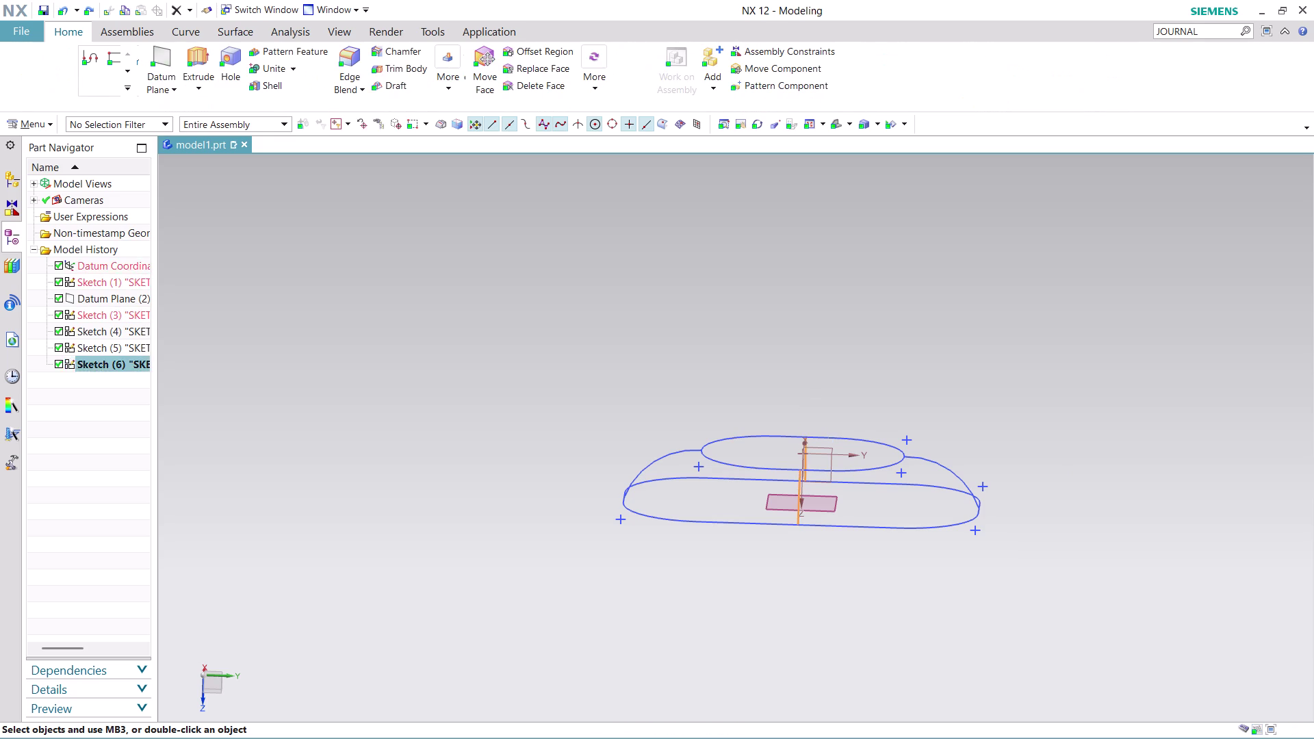
key(ctrl+z)
key(ctrl+z)
key(ctrl+z)
key(ctrl+z)
key(ctrl+z)
key(ctrl+z)
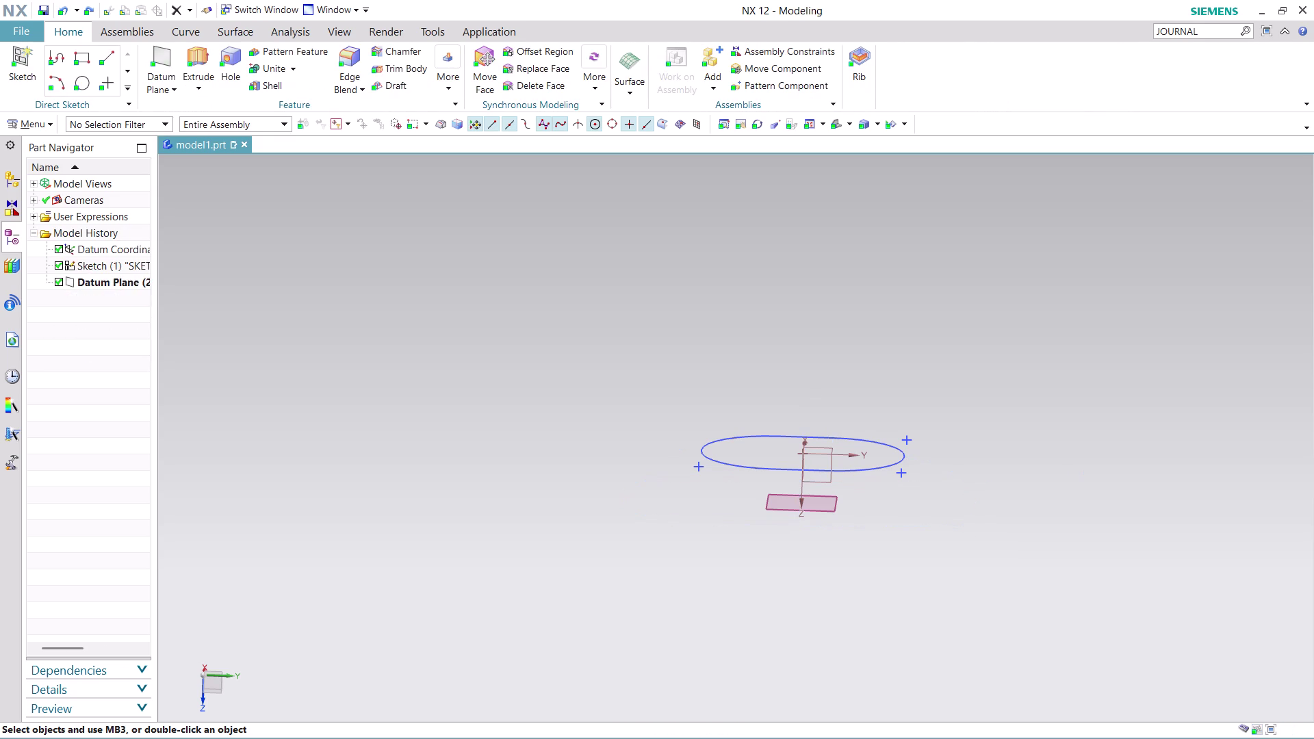
key(ctrl+z)
key(ctrl+z)
key(ctrl+z)
key(ctrl+z)
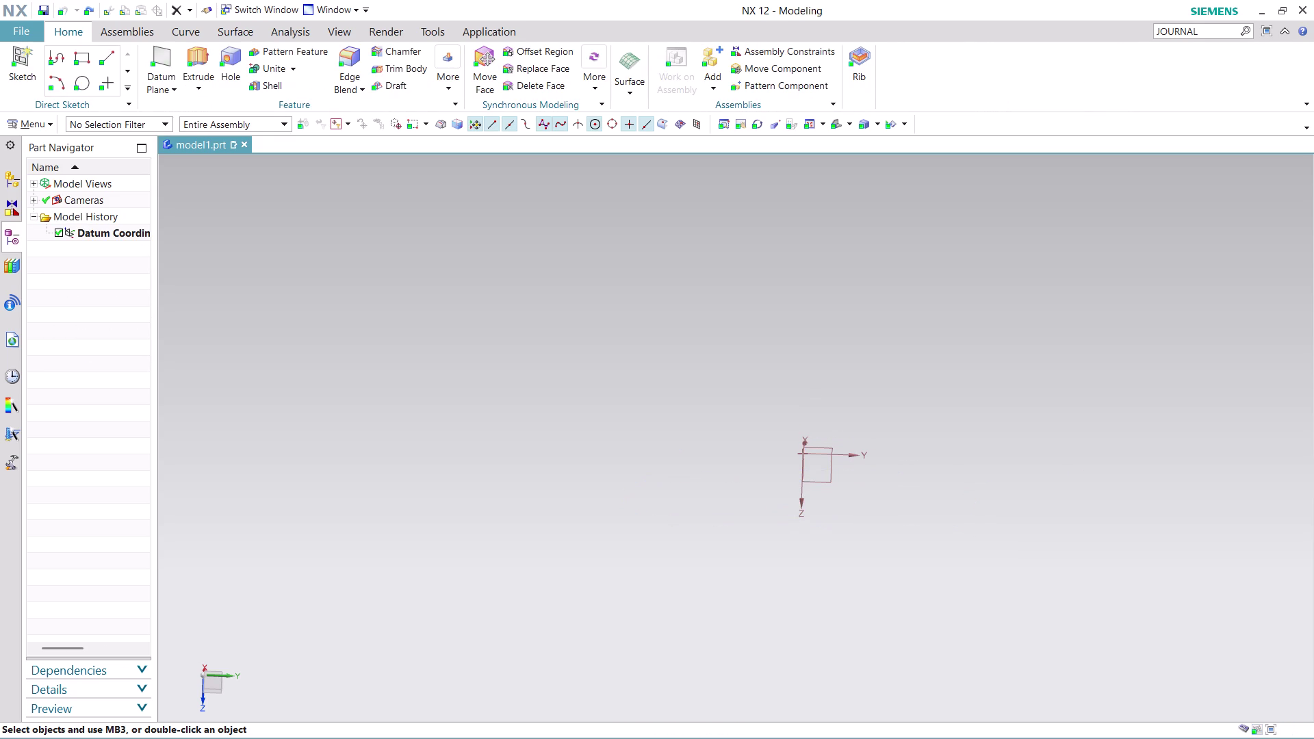
click(52, 127)
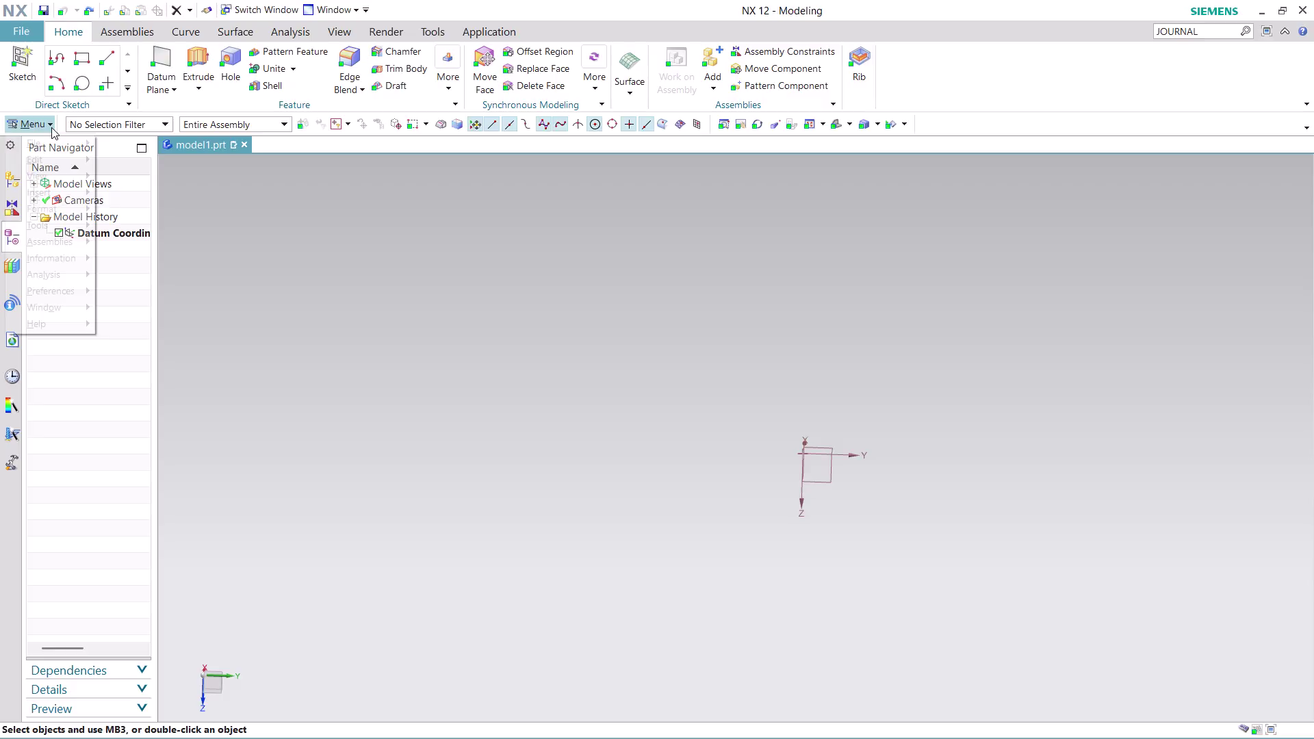
click(174, 208)
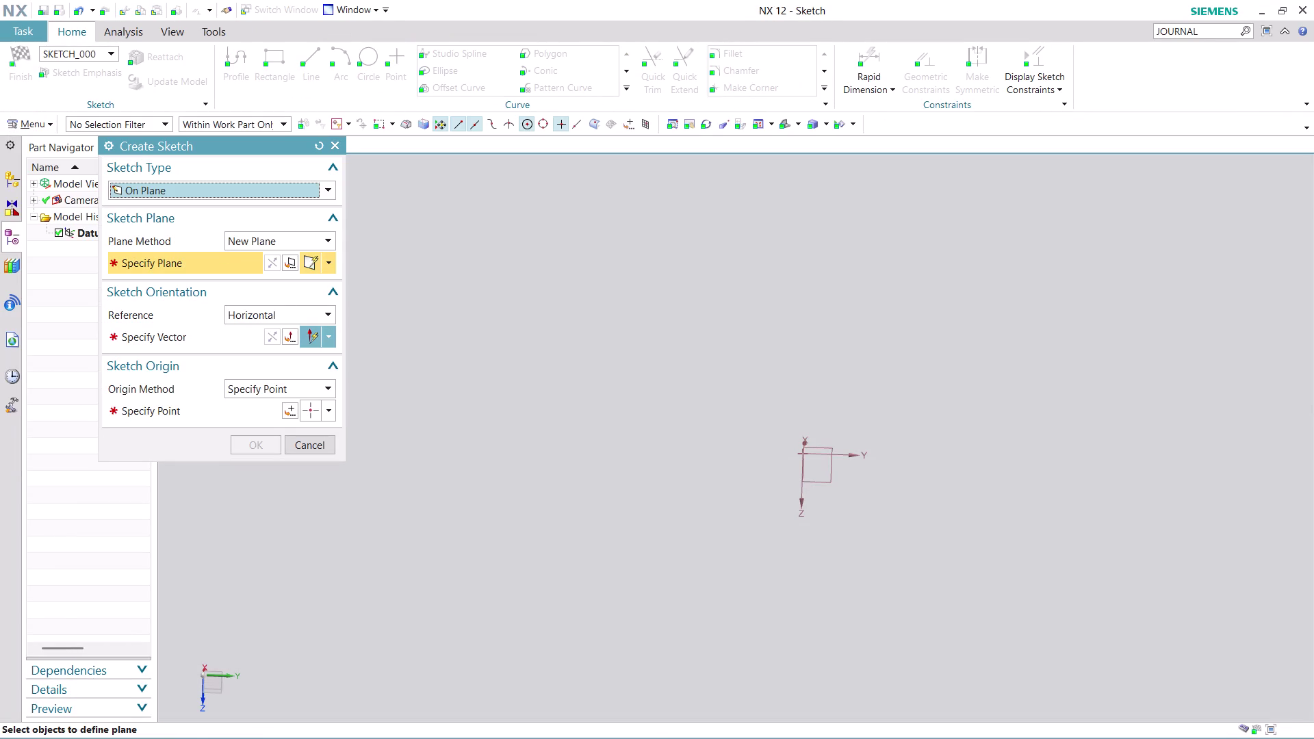
Create Sketch (1) on the datum YZ plane with its origin at the datum origin.
middle_drag(945, 492, 808, 401)
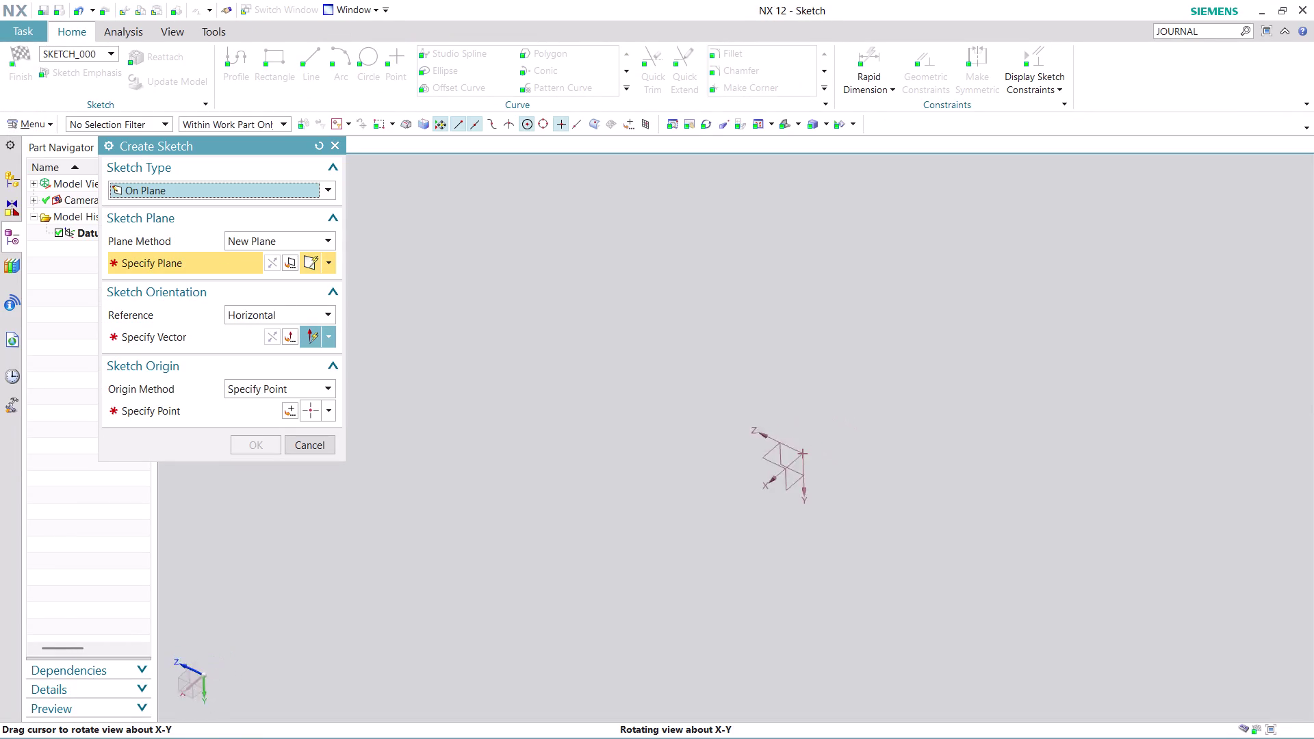
middle_drag(808, 401, 874, 413)
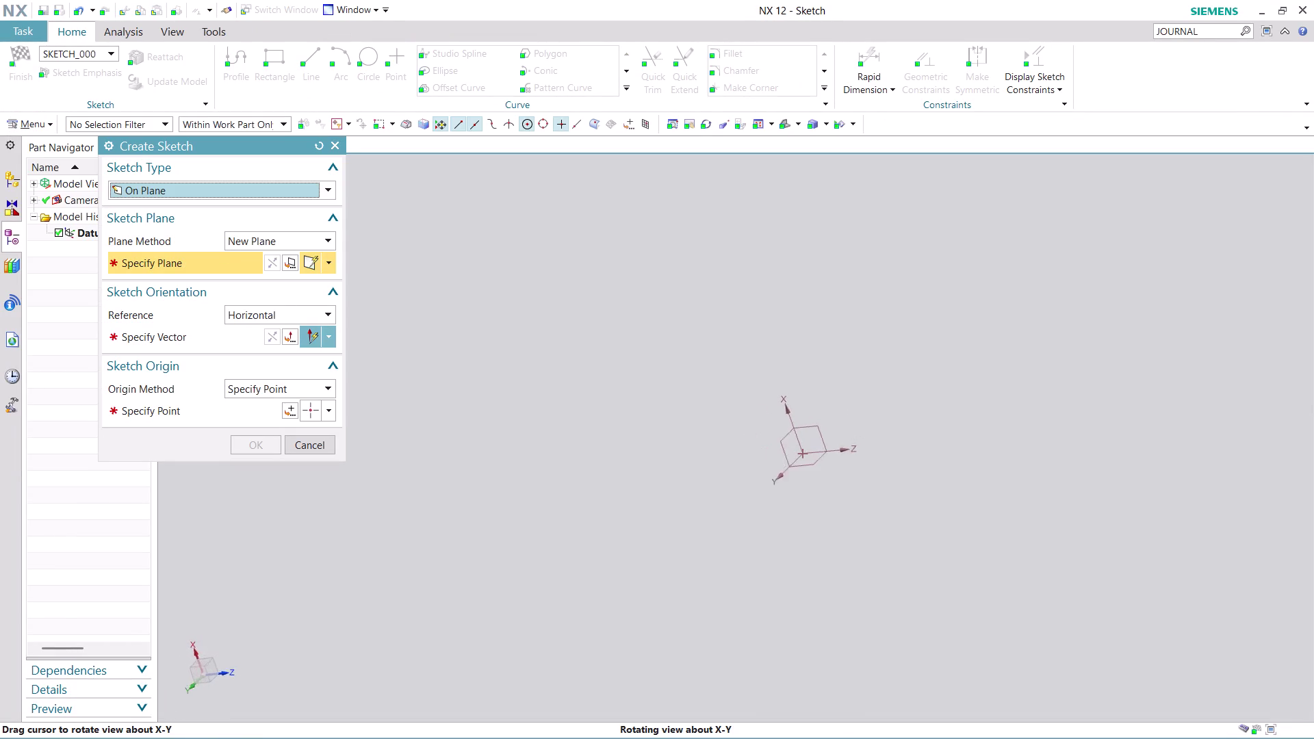
middle_drag(873, 414, 985, 382)
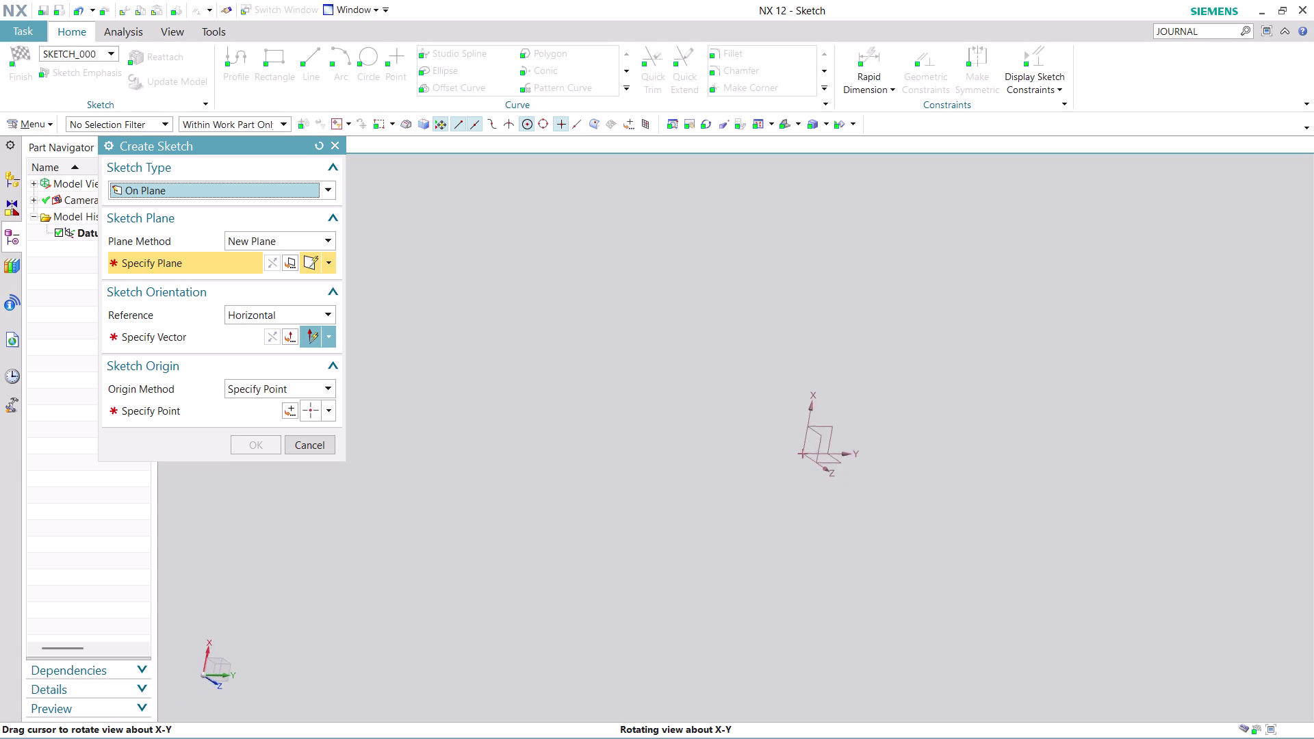
middle_drag(985, 383, 982, 387)
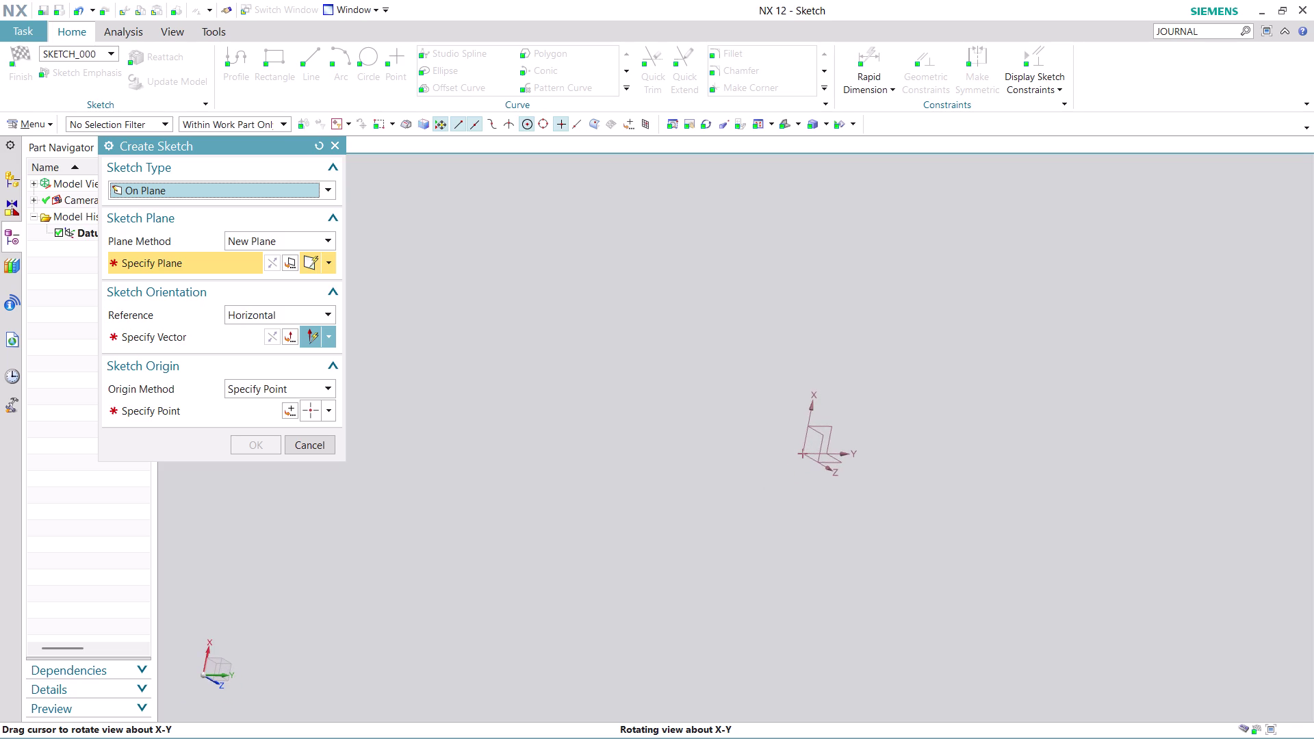
click(838, 462)
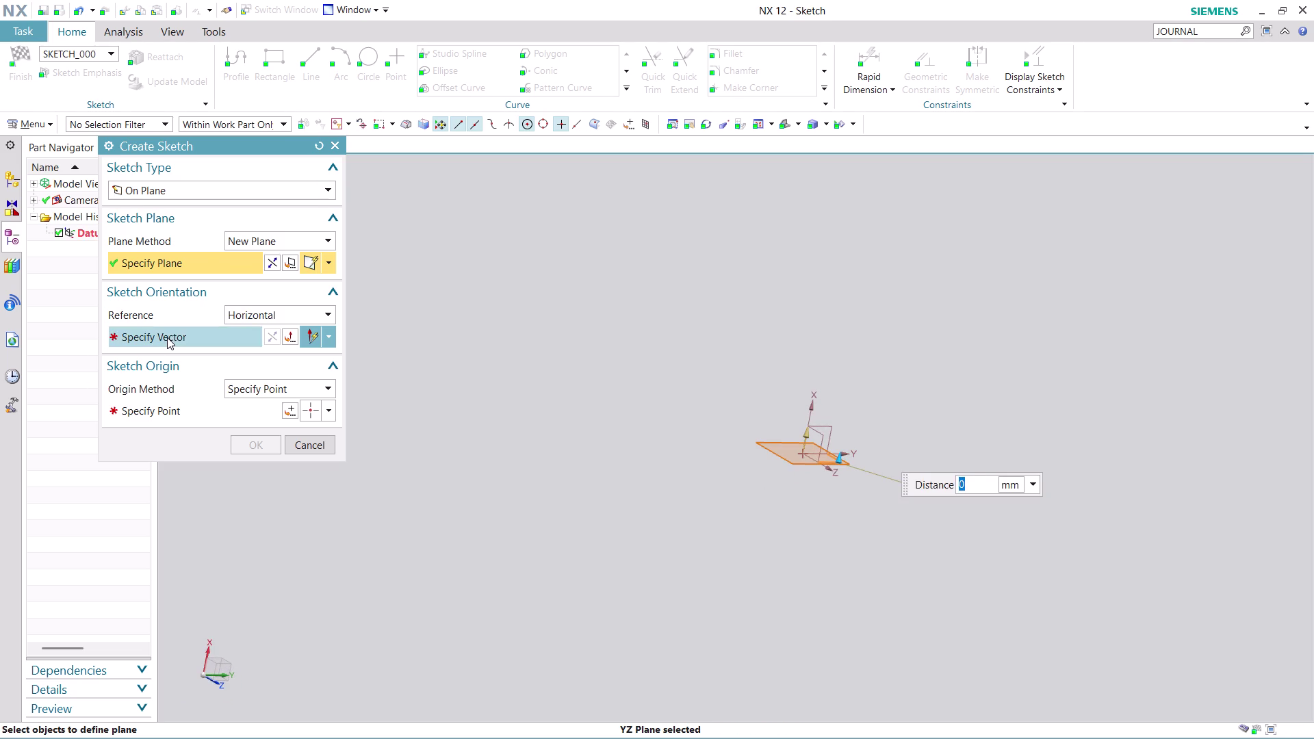
click(167, 337)
click(763, 431)
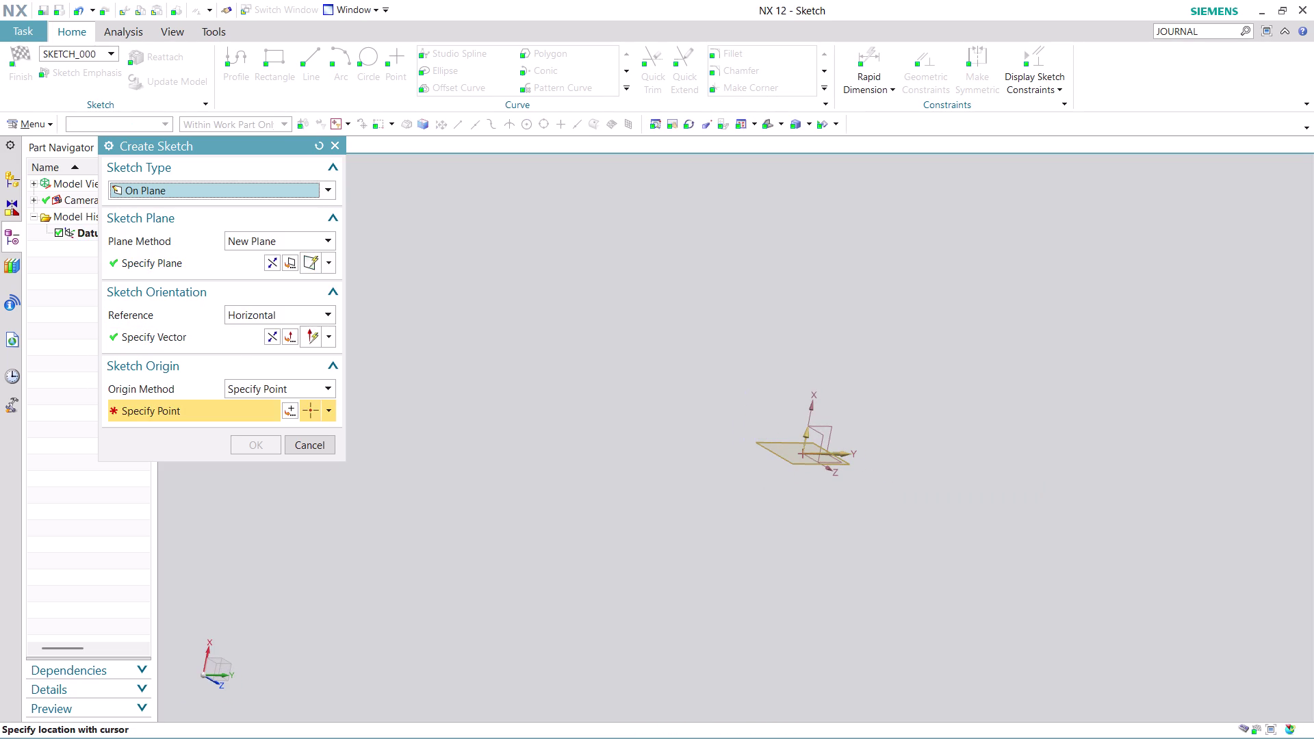
click(290, 413)
click(260, 429)
click(260, 444)
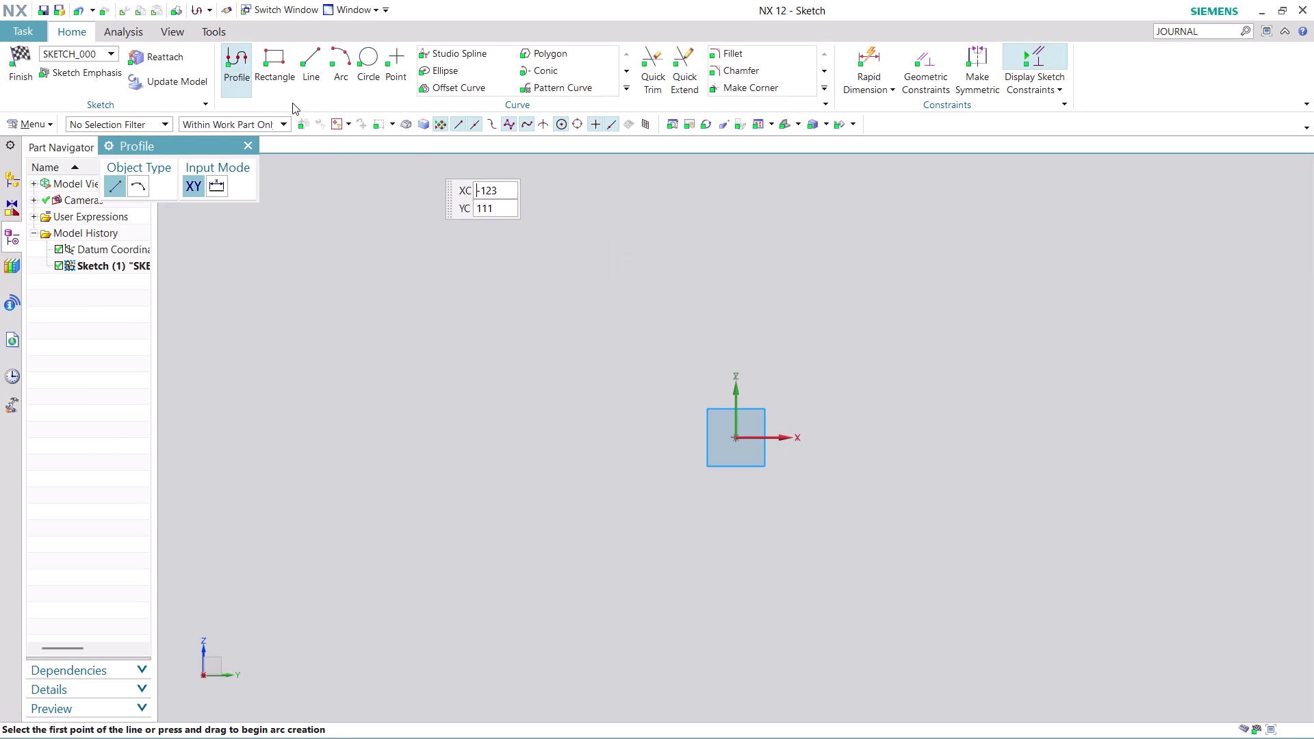
click(275, 64)
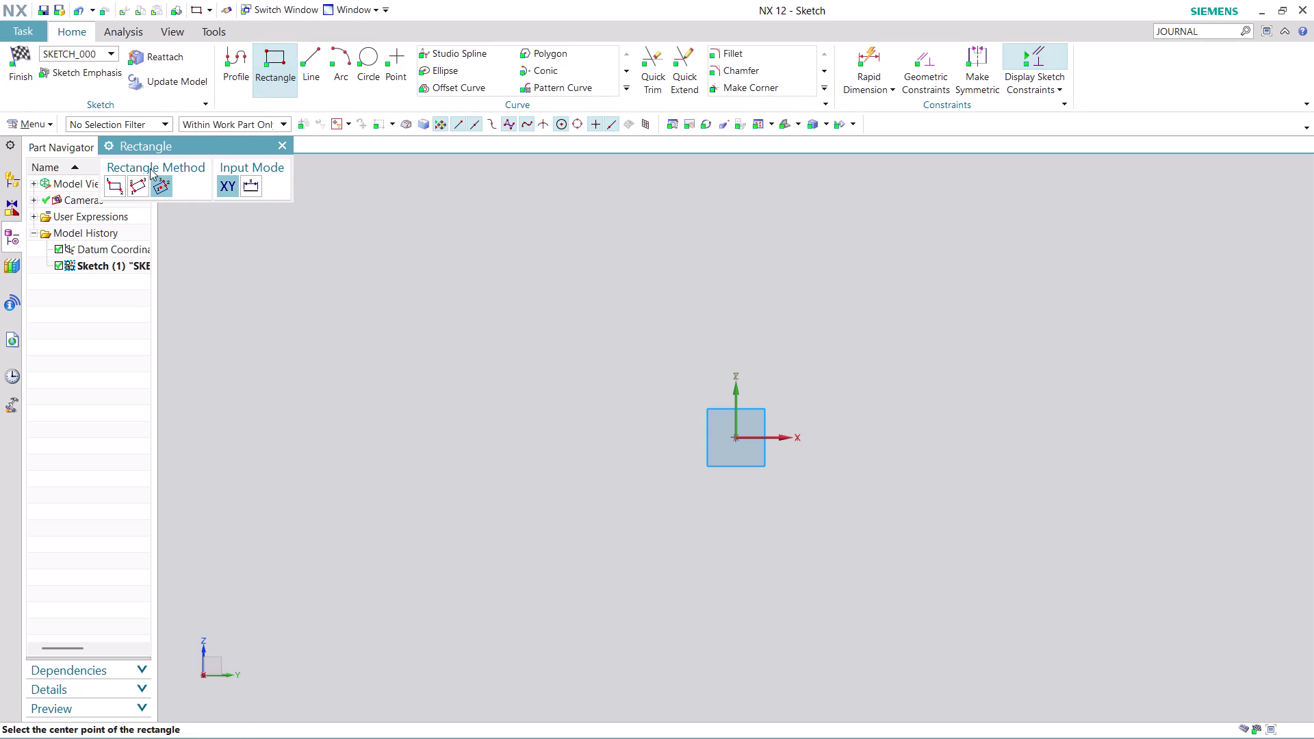
Draw a centre-based 142 x 94.1 rectangle on the datum origin and move its dimensions outside.
click(737, 436)
click(917, 431)
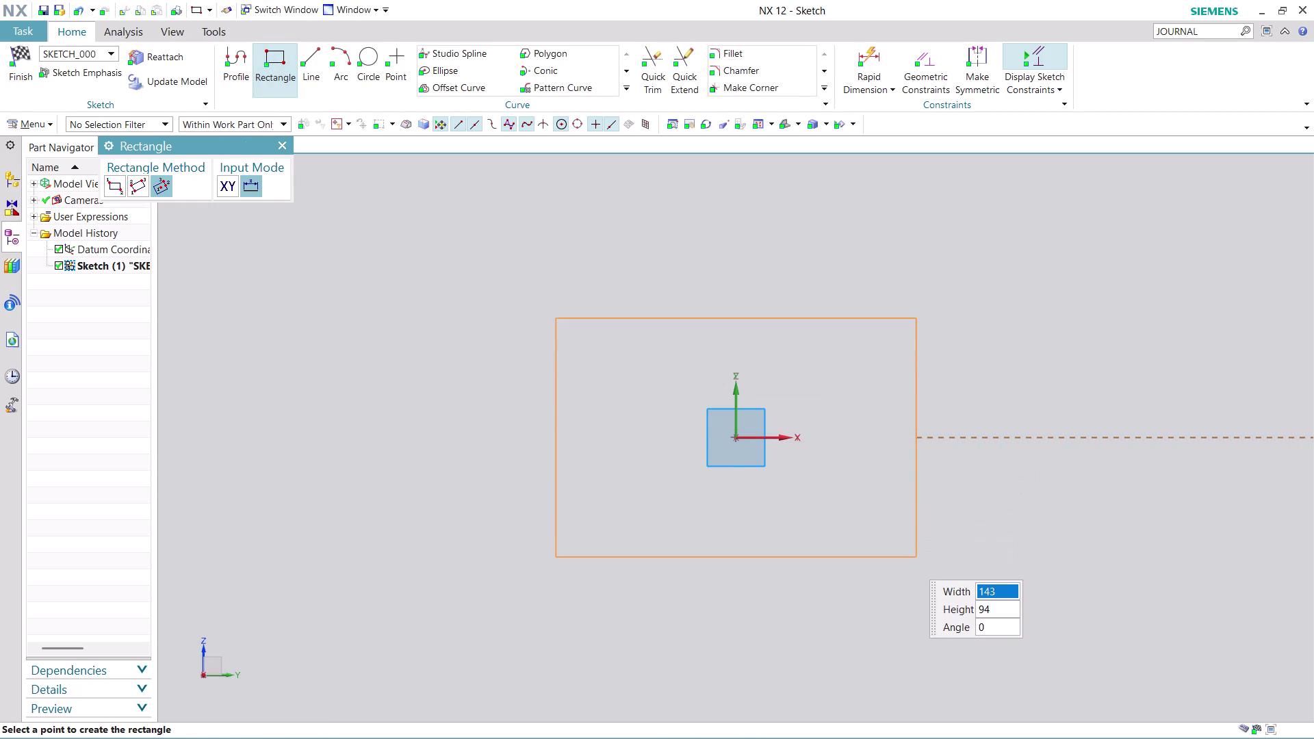
click(907, 557)
key(Escape)
key(Escape)
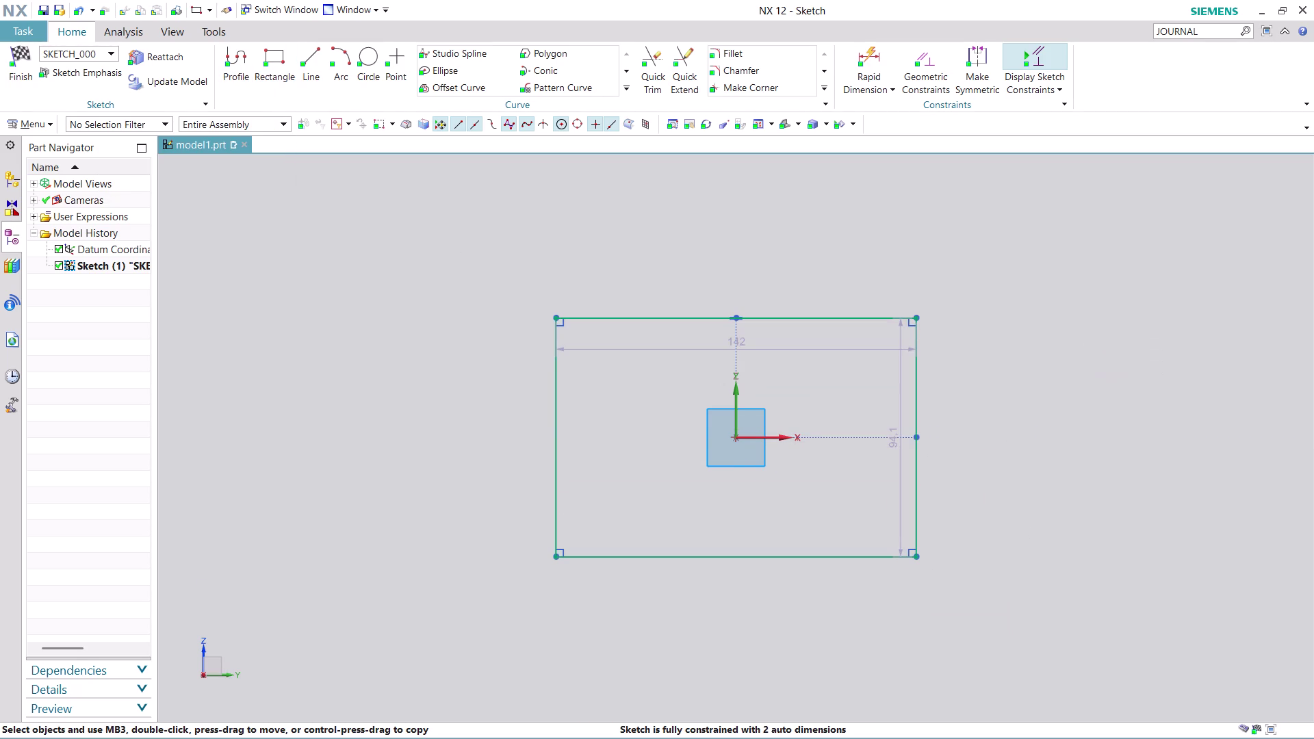
drag(780, 350, 741, 219)
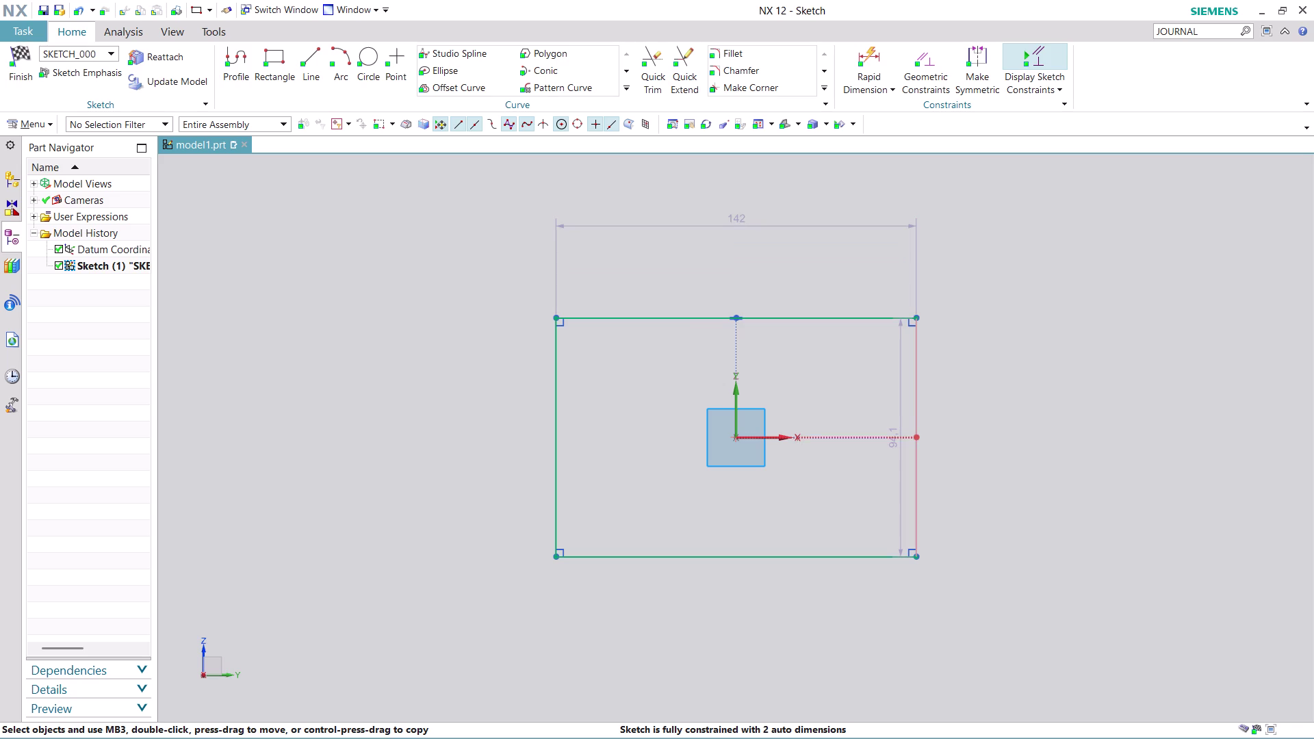
drag(900, 452, 1048, 440)
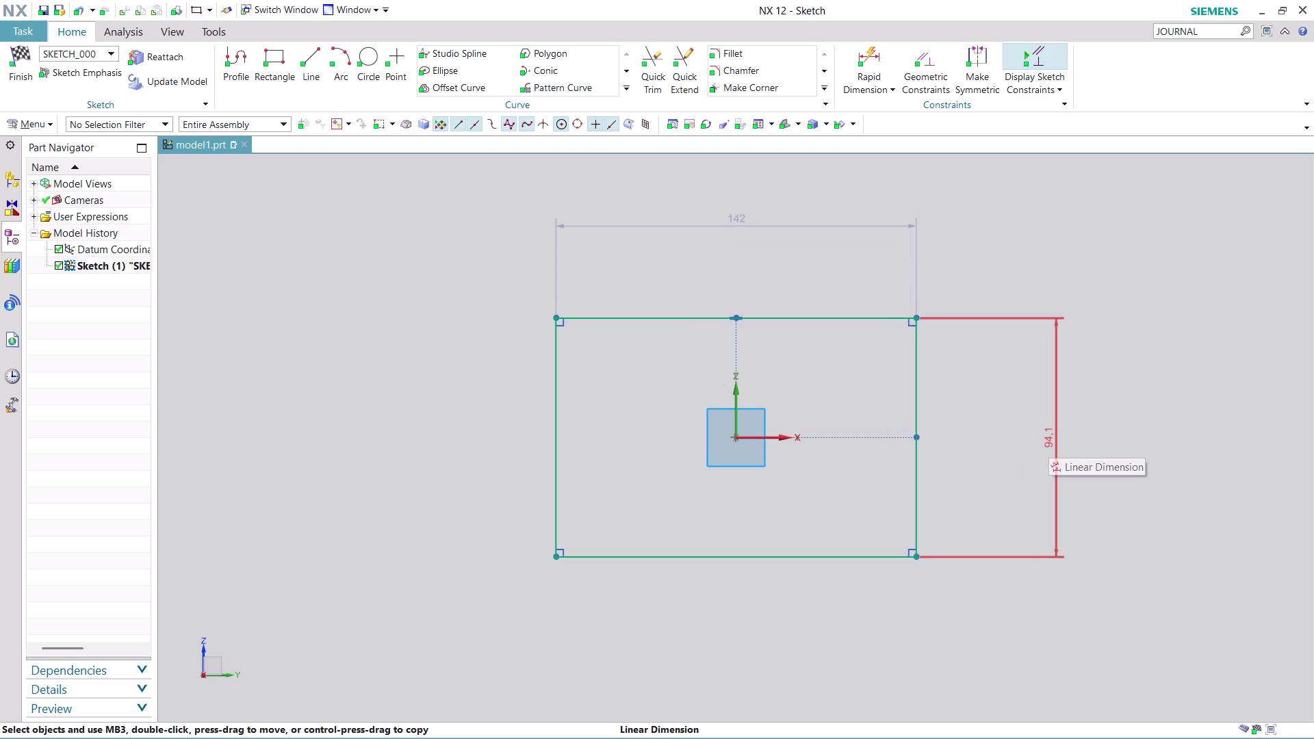